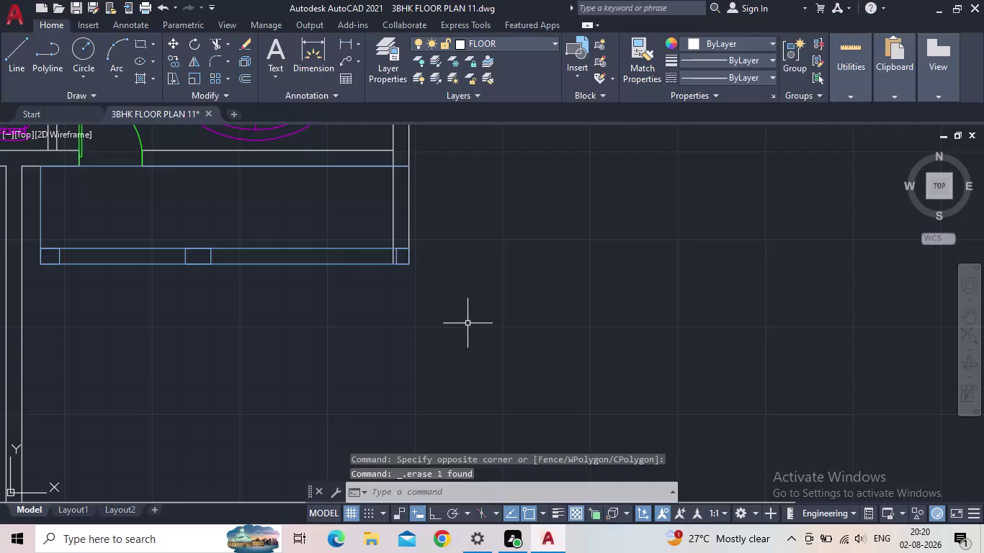
Start a line at the bottom wall corner with Ortho turned on.
scroll(up, 3)
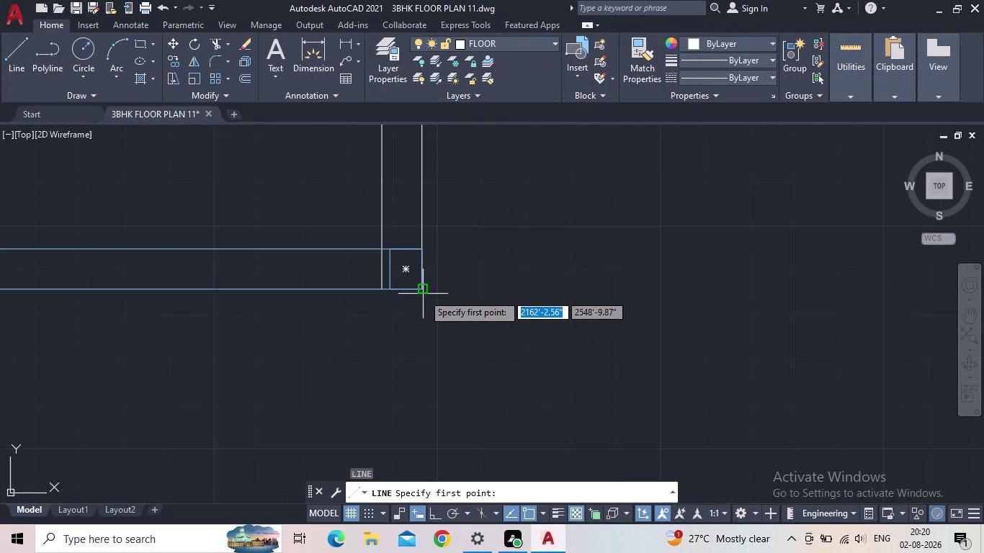
click(423, 293)
middle_drag(420, 386, 416, 344)
scroll(down, 3)
middle_drag(437, 361, 424, 319)
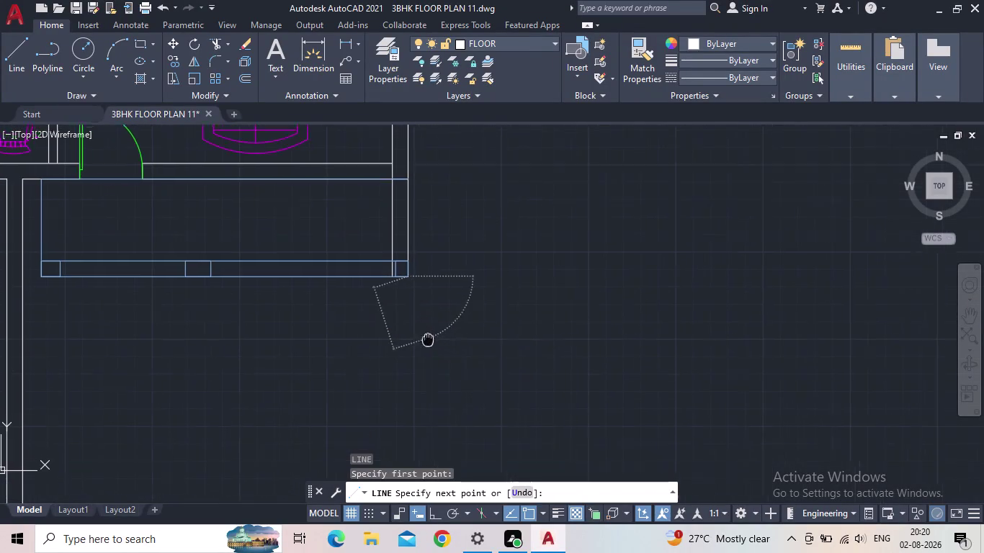
middle_drag(424, 320, 414, 267)
click(428, 513)
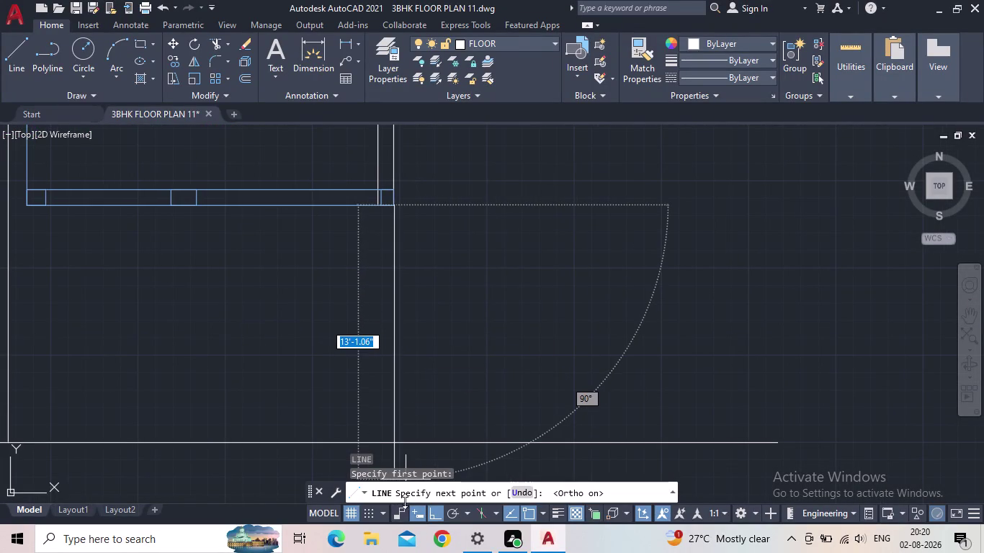
click(391, 440)
key(Escape)
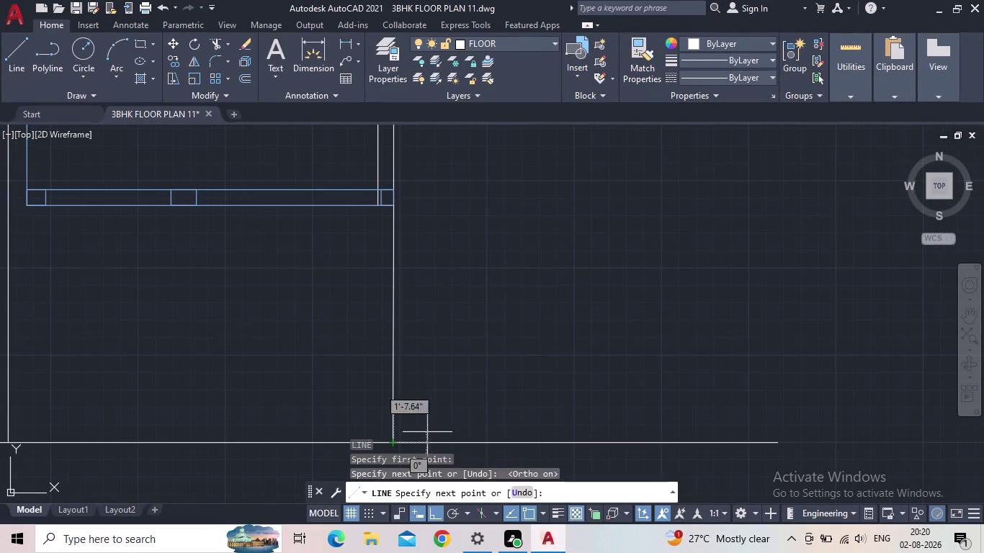
Draw a horizontal line from the wall corner to past the right exterior wall.
key(space)
scroll(up, 3)
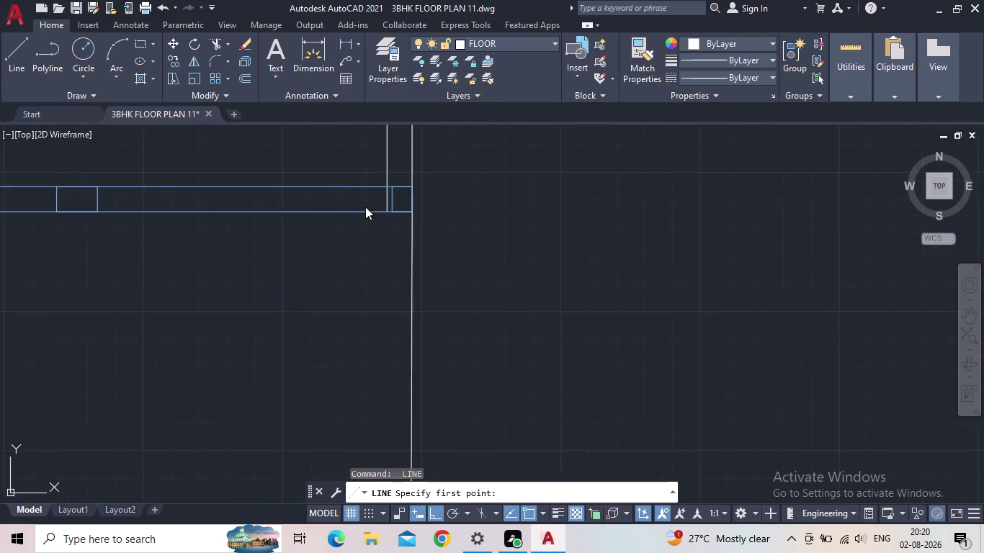
scroll(up, 3)
drag(408, 224, 406, 233)
middle_drag(395, 416, 392, 357)
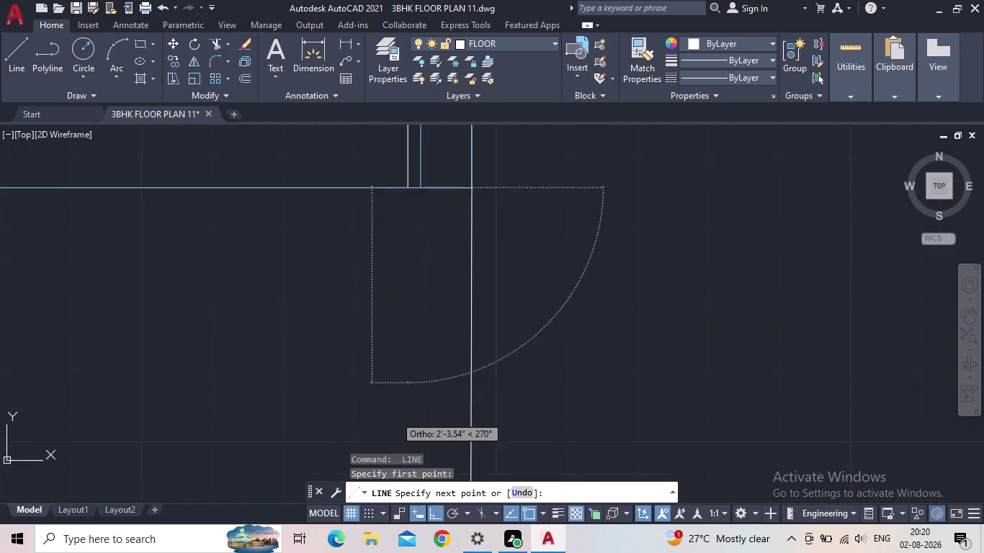
middle_drag(392, 357, 393, 338)
scroll(down, 3)
scroll(down, 3)
middle_drag(385, 392, 385, 271)
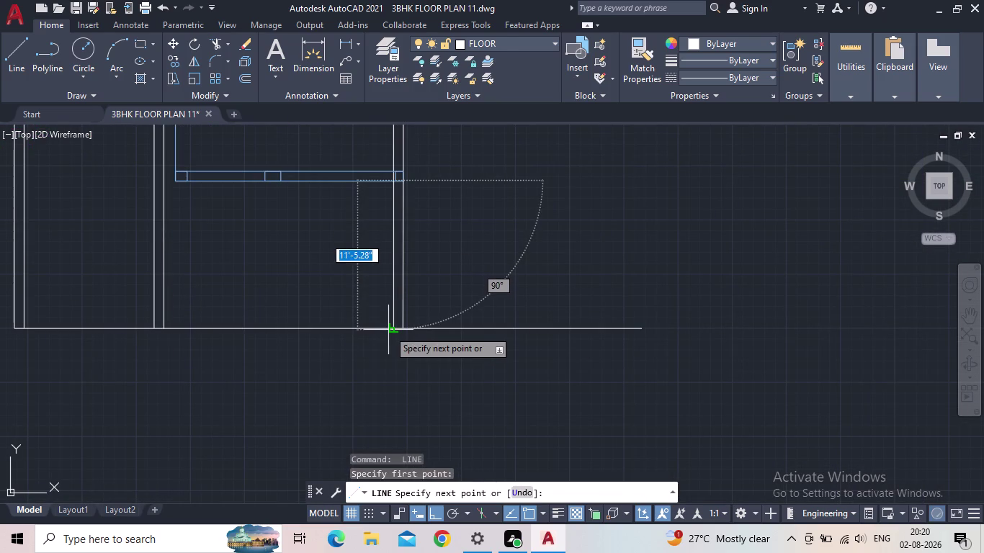
click(389, 330)
key(Escape)
scroll(down, 3)
middle_drag(317, 319, 340, 399)
scroll(down, 3)
middle_drag(523, 389, 515, 386)
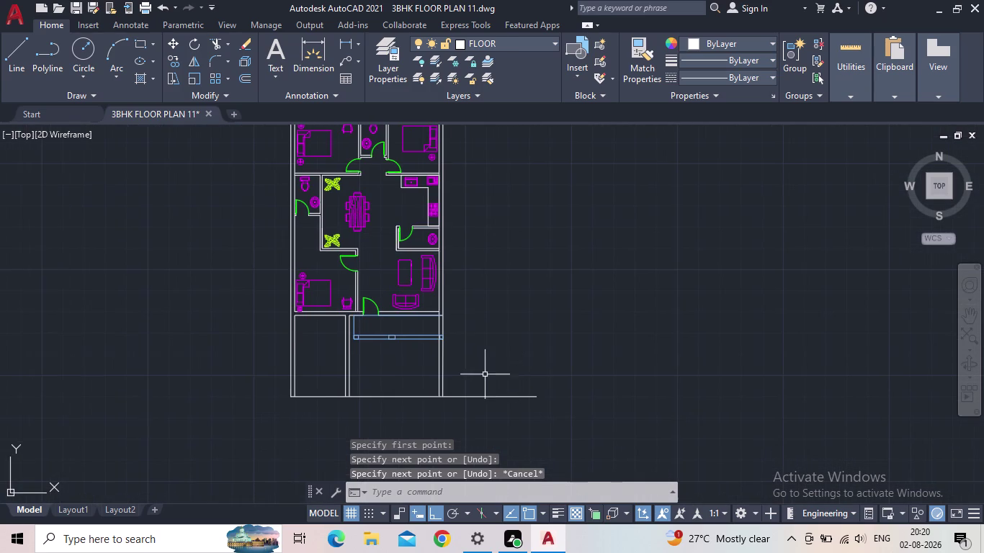
scroll(up, 3)
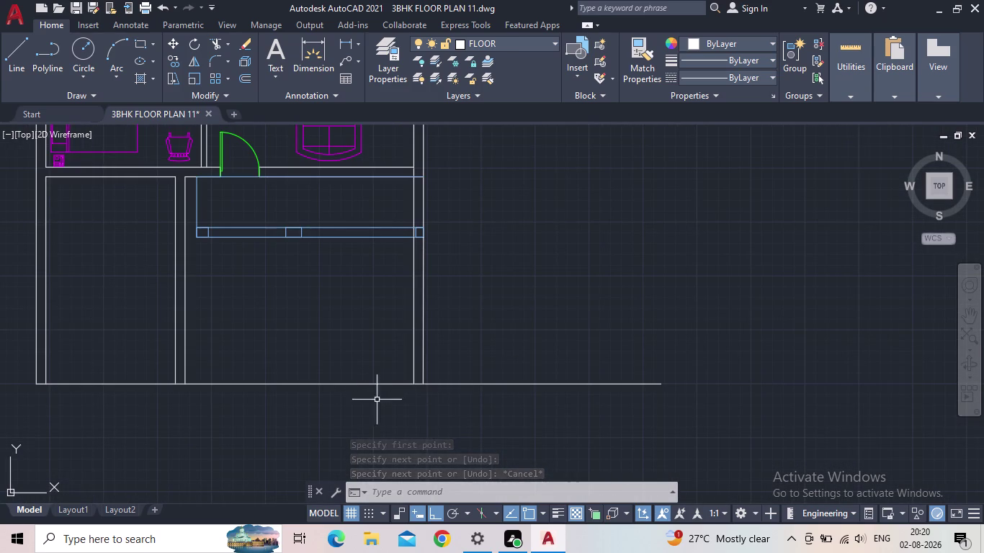
Offset the bottom line and one other line 9" toward the inside.
key(o)
key(Return)
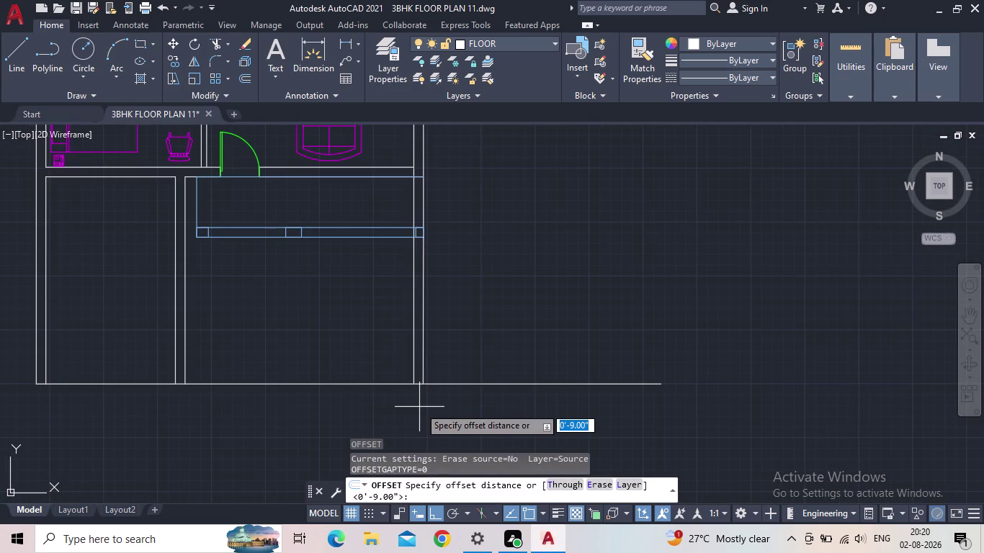
text(9")
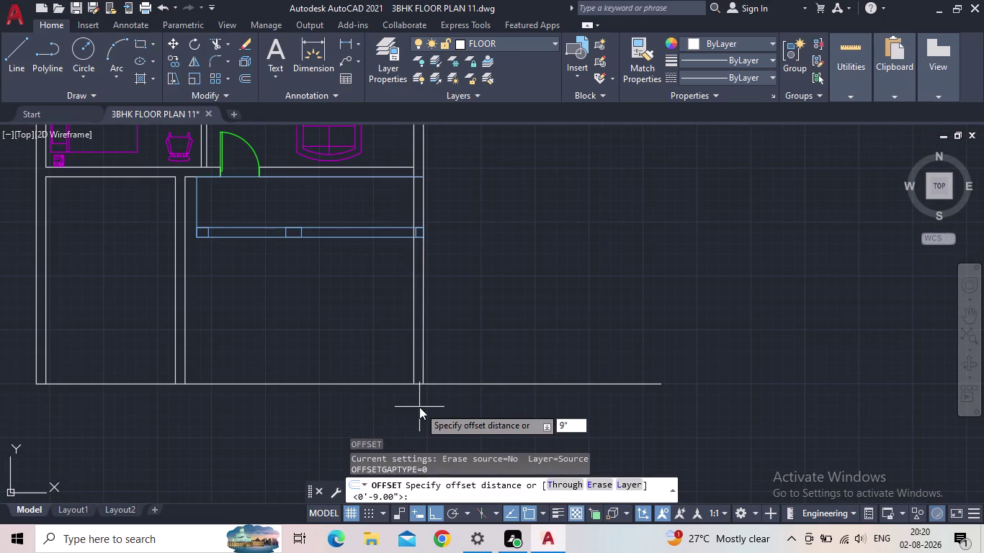
key(Return)
click(291, 382)
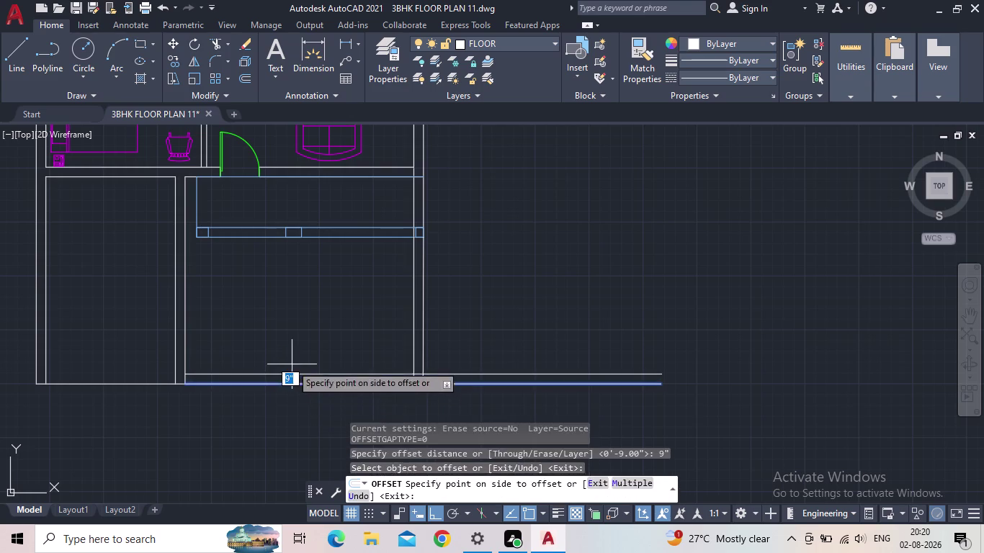
click(292, 360)
click(128, 383)
click(127, 369)
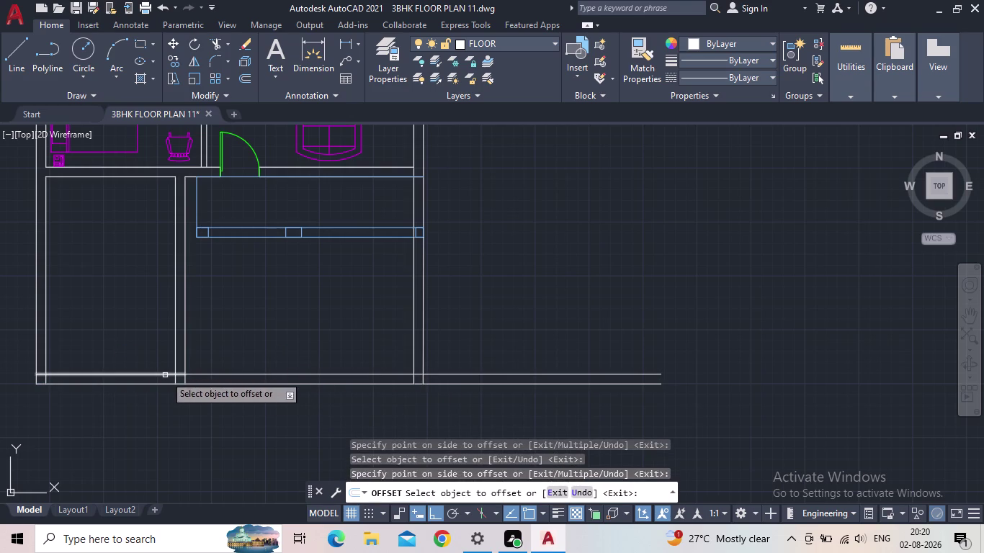
key(Escape)
Start TRIM and fence-cut the overlapping line ends.
scroll(down, 3)
key(t)
key(r)
key(space)
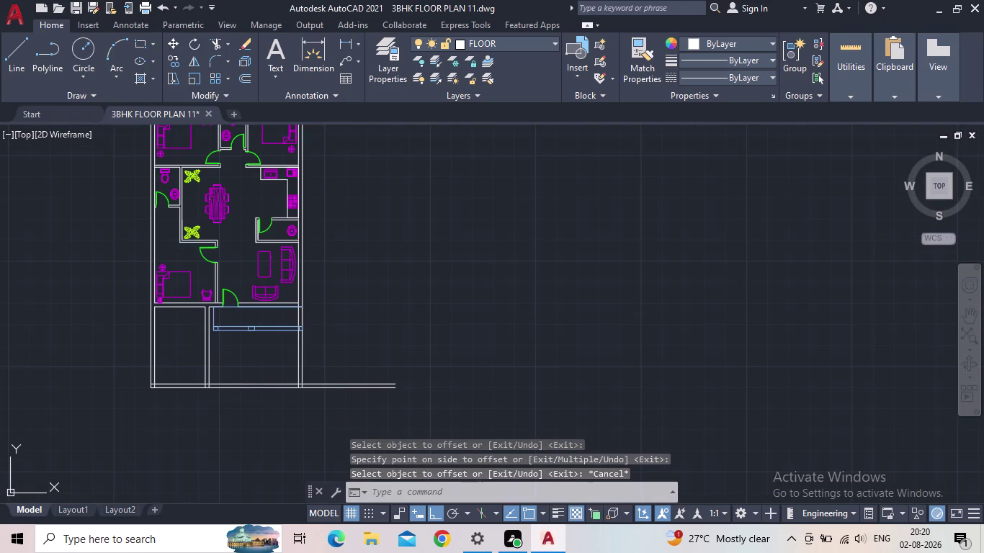
drag(353, 413, 315, 337)
Trim the crossing line ends and a leftover segment at the first bottom-wall corner.
scroll(up, 3)
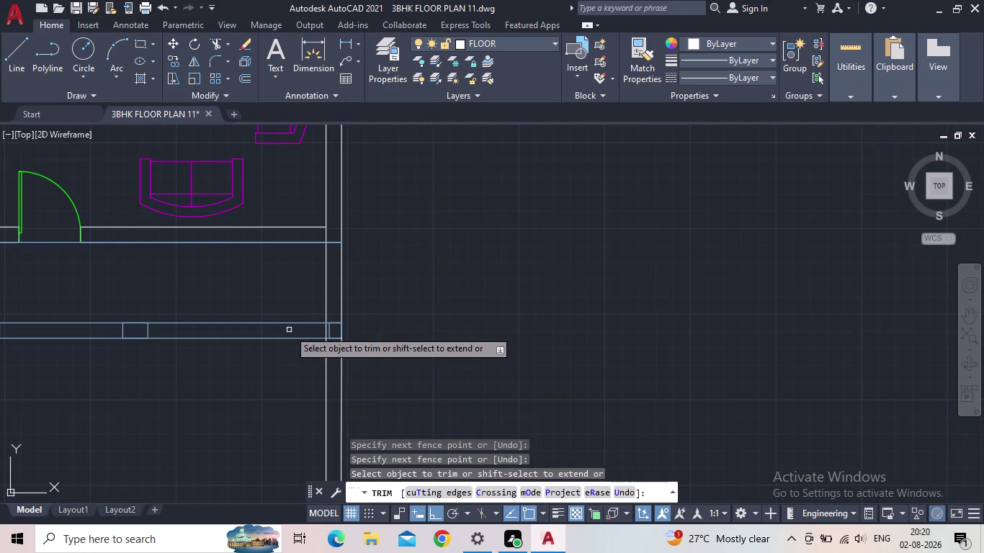
scroll(up, 3)
drag(338, 372, 331, 329)
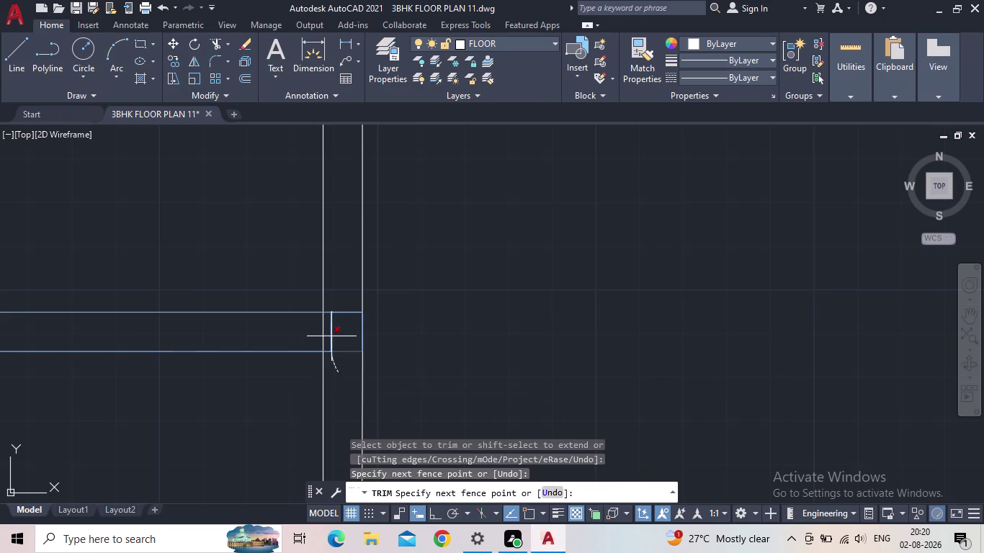
drag(331, 329, 332, 296)
drag(333, 304, 339, 340)
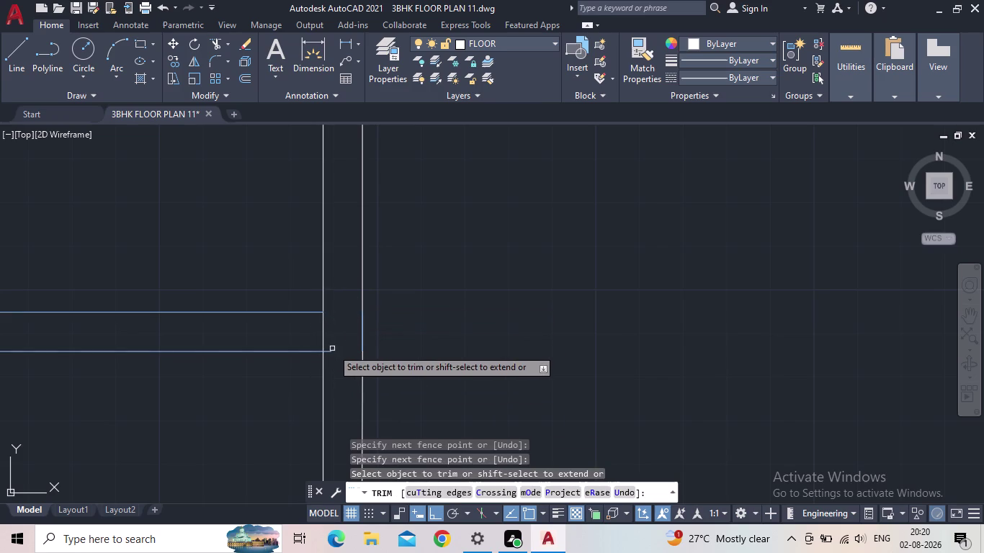
click(330, 351)
drag(332, 330, 296, 328)
Trim the crossing lines and leftover segments at the next wall corner.
scroll(down, 3)
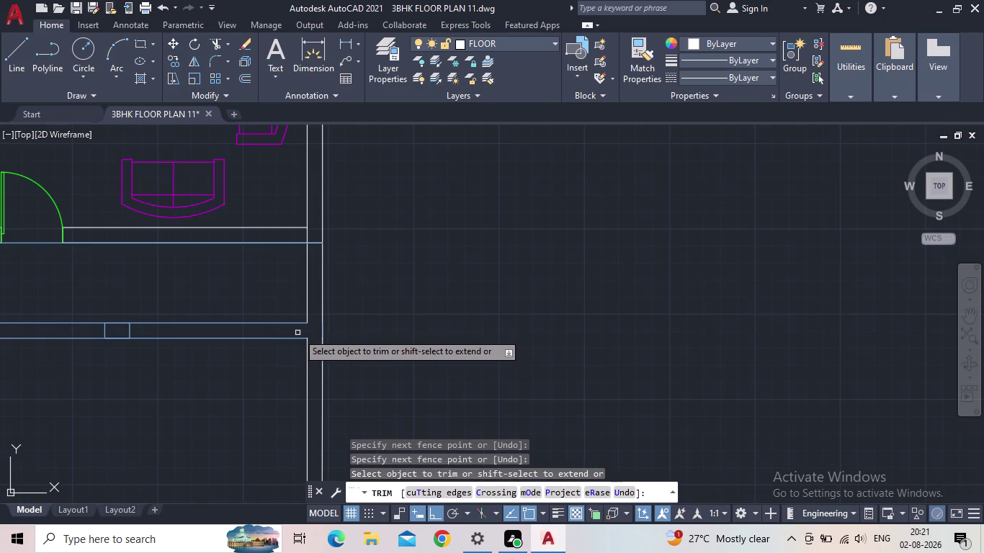
scroll(down, 3)
scroll(down, 3)
middle_drag(393, 357, 462, 347)
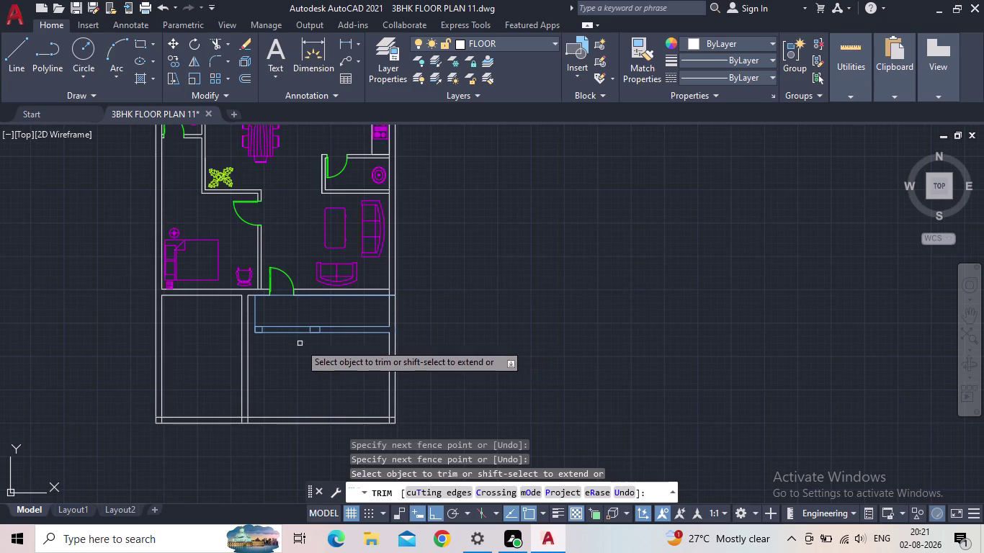
middle_drag(285, 352, 386, 386)
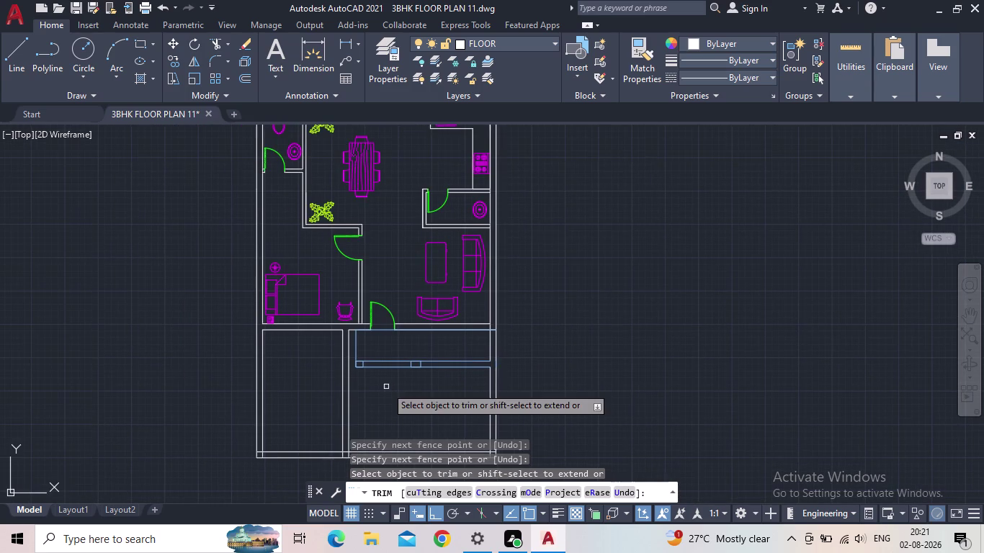
middle_drag(386, 387, 404, 368)
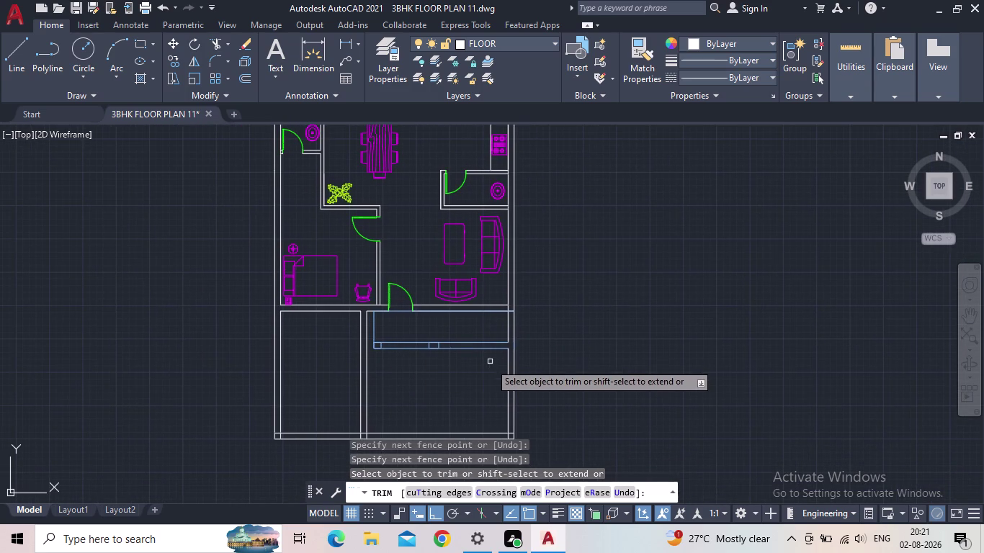
middle_drag(488, 369, 488, 317)
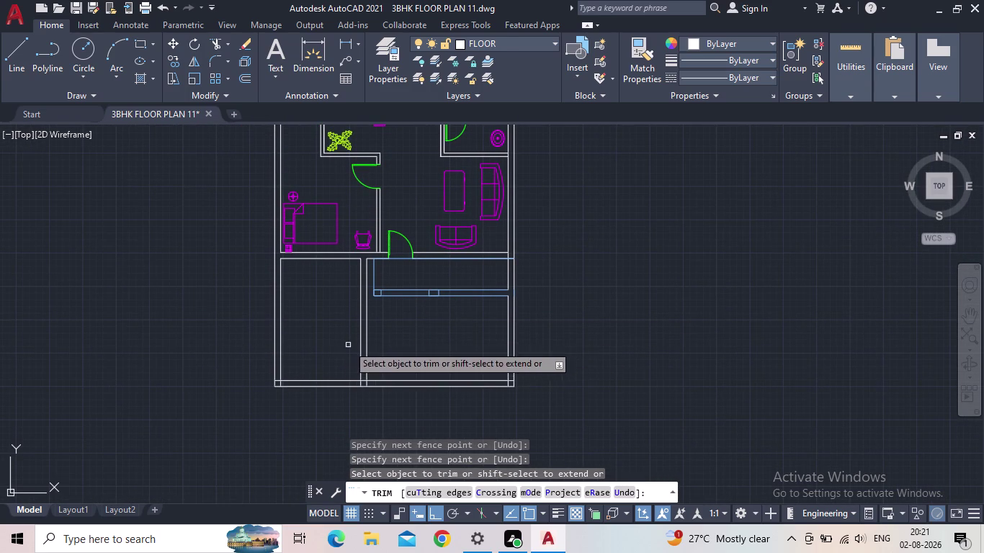
scroll(up, 3)
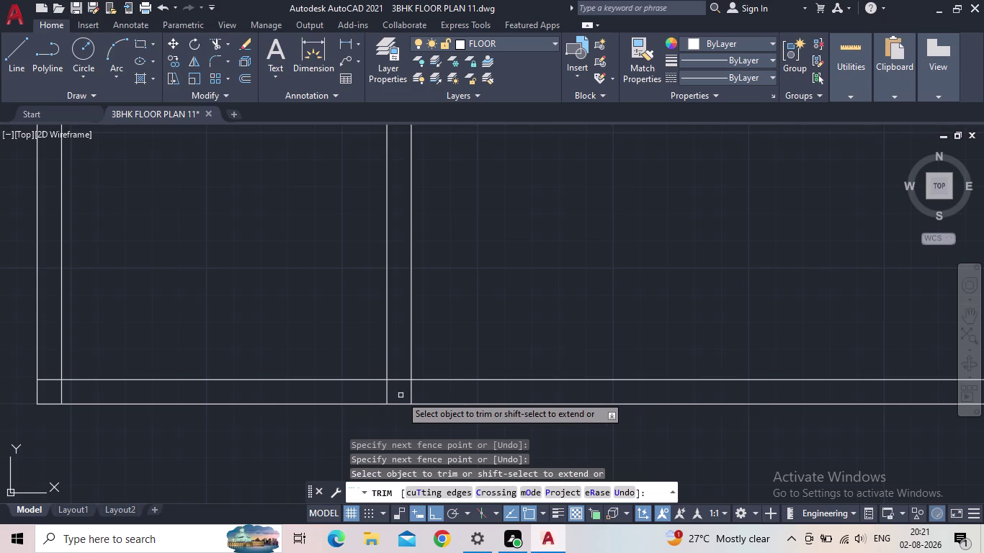
drag(425, 393, 379, 395)
click(393, 388)
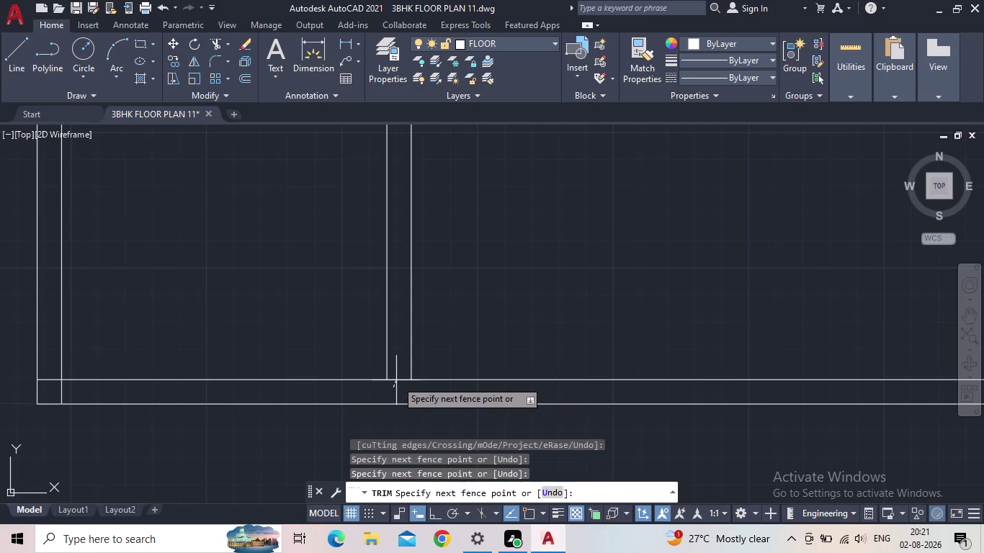
click(398, 370)
Trim the bottom-left corner overlap and the overhanging line at the right end.
scroll(down, 3)
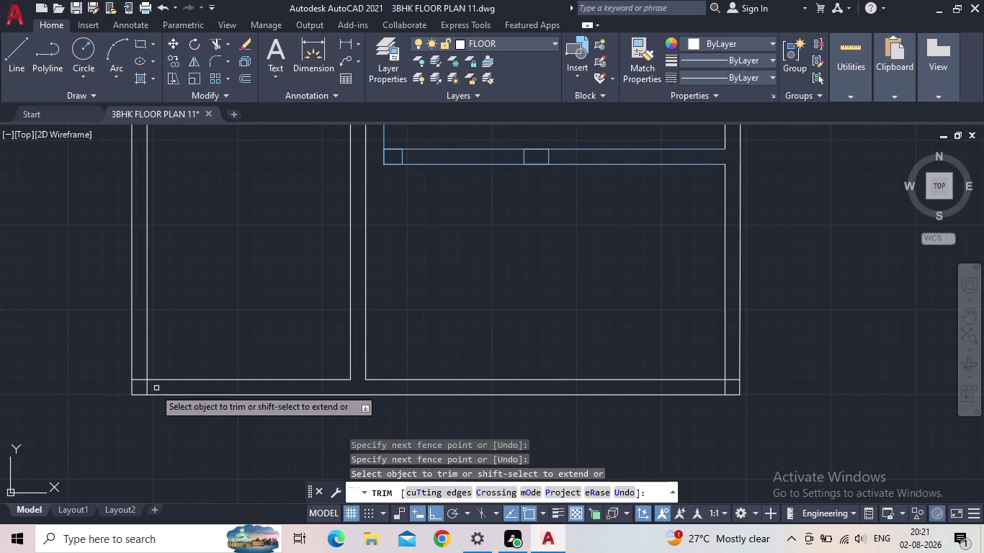
click(146, 388)
click(140, 381)
scroll(down, 3)
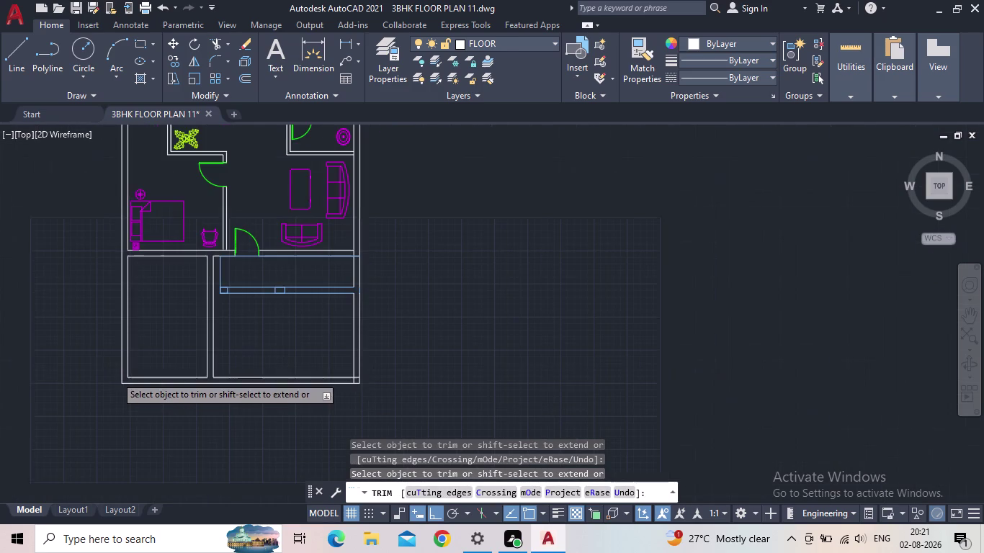
middle_drag(96, 374, 131, 397)
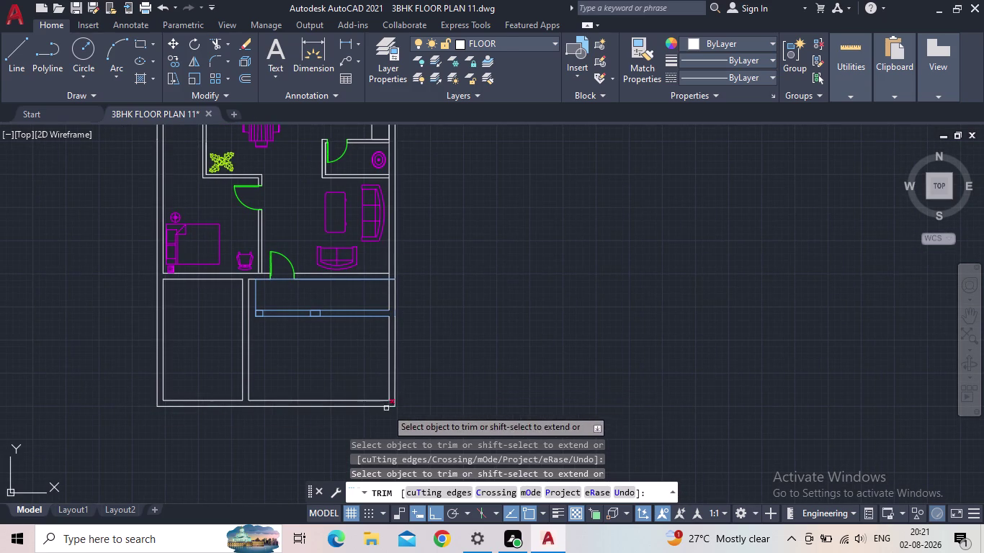
scroll(up, 3)
drag(403, 390, 417, 363)
drag(417, 375, 417, 386)
scroll(down, 3)
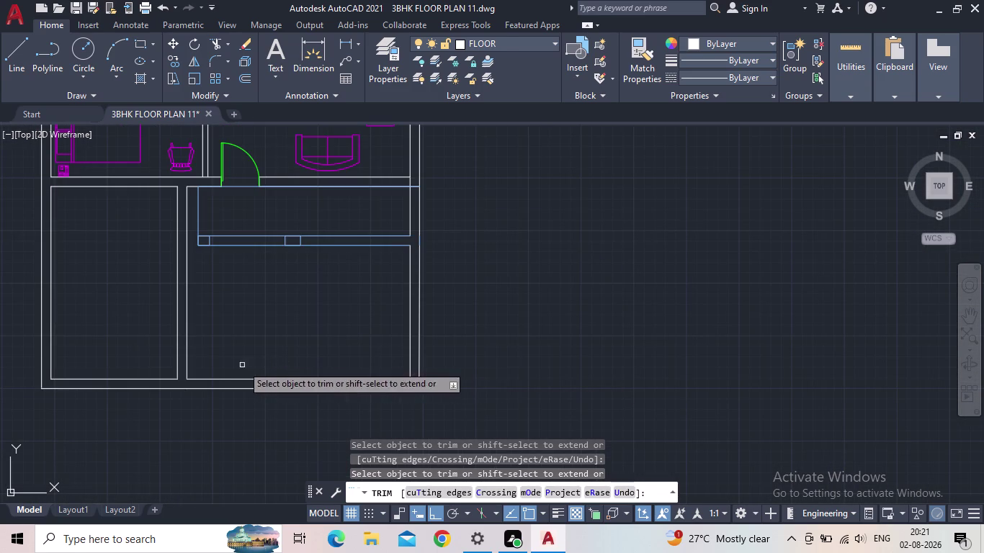
key(Escape)
scroll(down, 3)
middle_drag(220, 358, 293, 385)
scroll(up, 3)
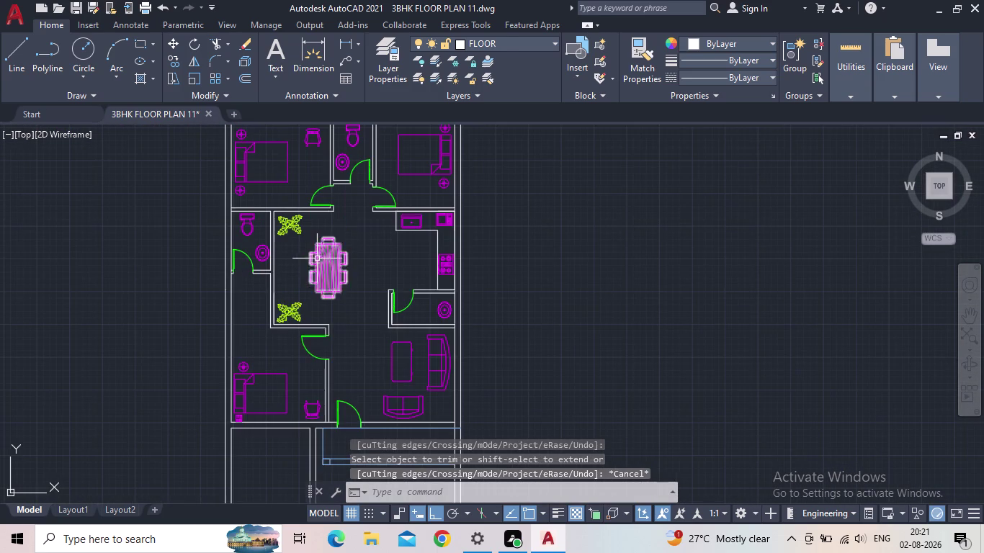
Copy the plant below the dining table, using its centre as base point.
key(c)
key(o)
key(Return)
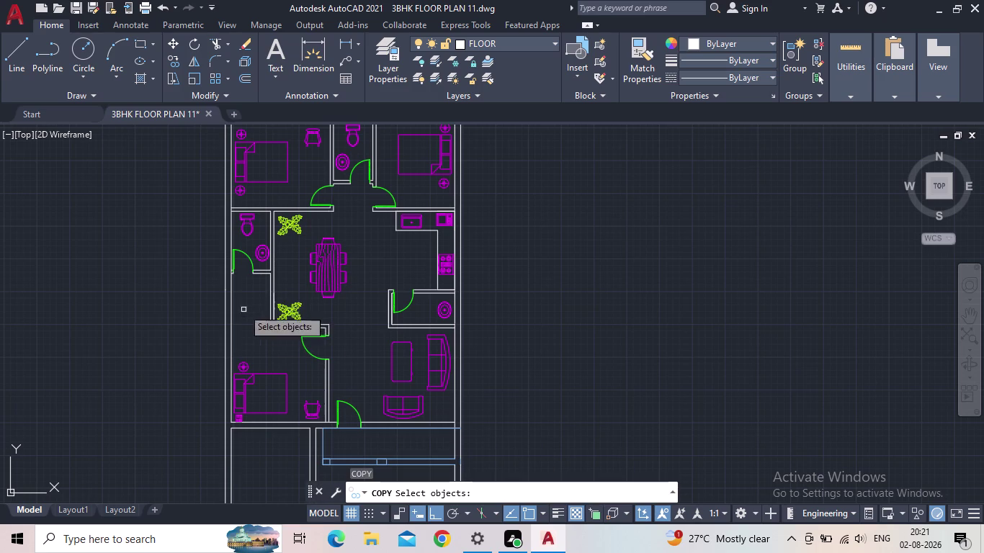
click(289, 316)
key(space)
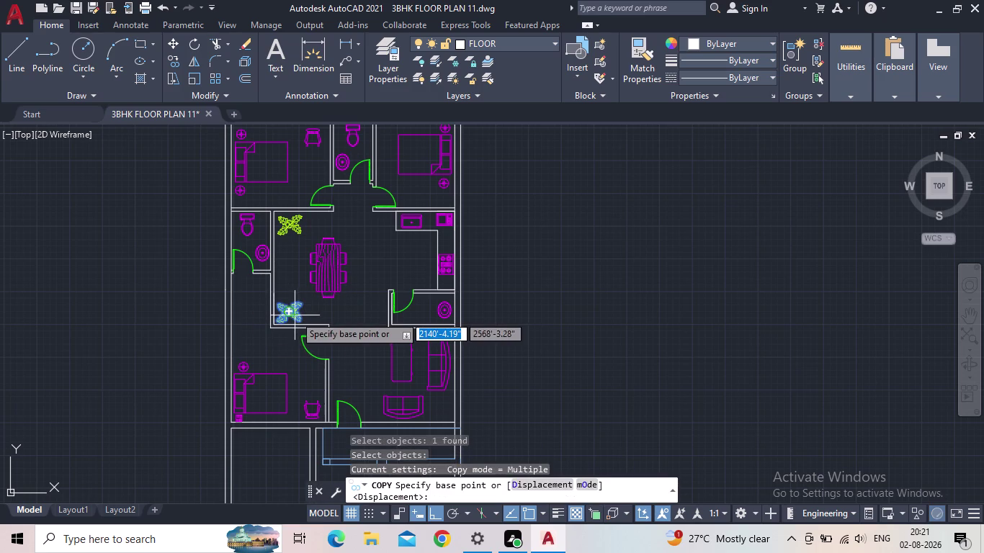
click(291, 312)
Place plant copies in the lower right room and delete the unwanted extra copy.
middle_drag(355, 356, 331, 337)
scroll(down, 3)
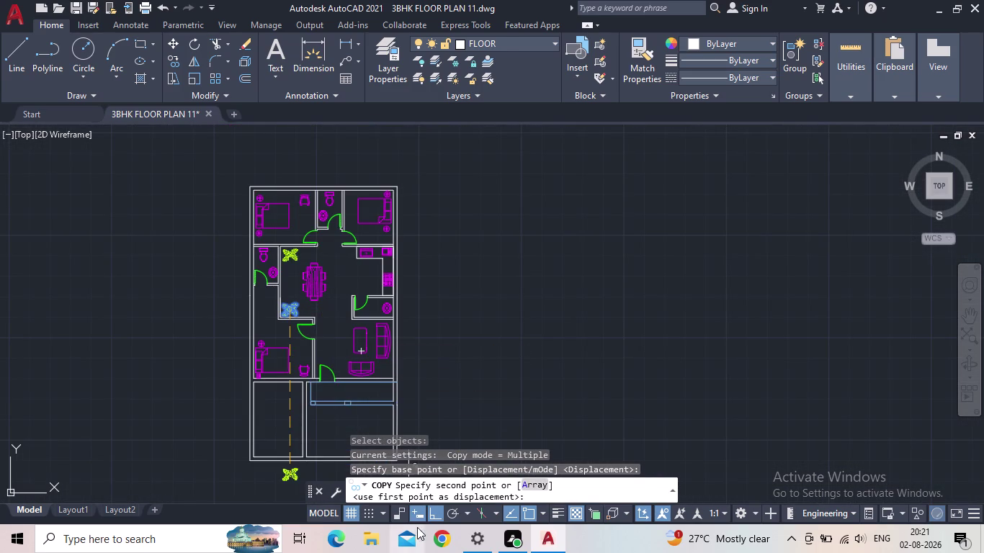
click(430, 516)
scroll(up, 3)
middle_drag(317, 427, 344, 322)
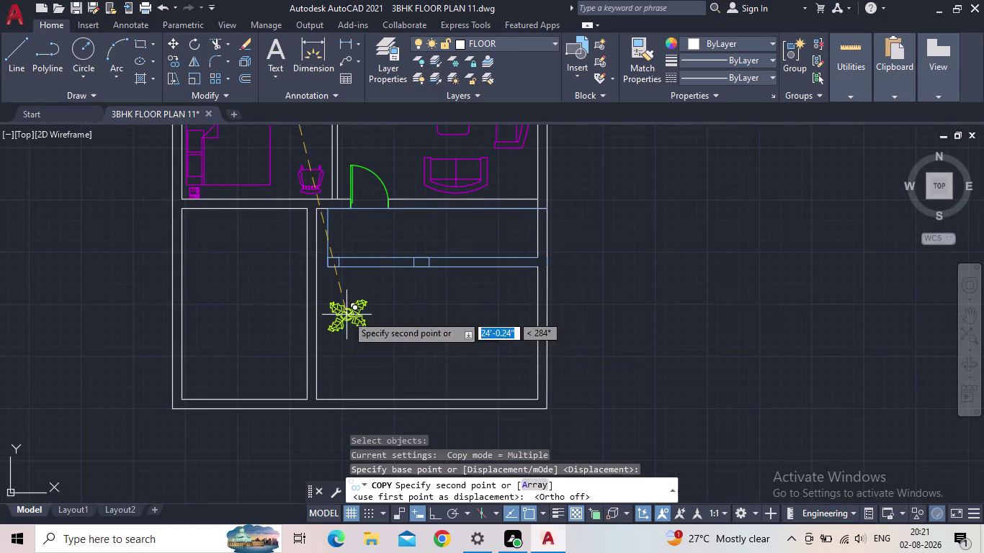
click(343, 369)
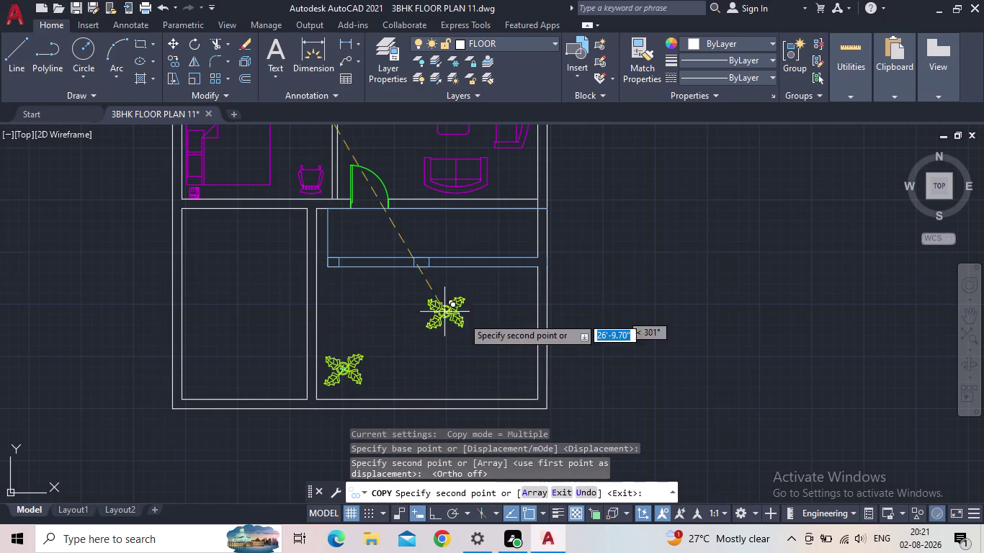
click(504, 368)
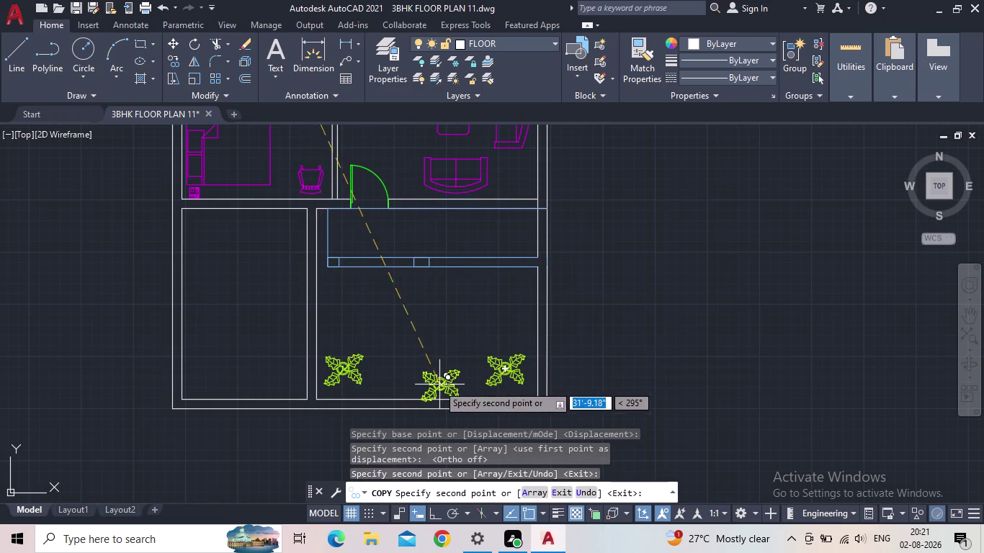
key(Escape)
click(342, 373)
key(Delete)
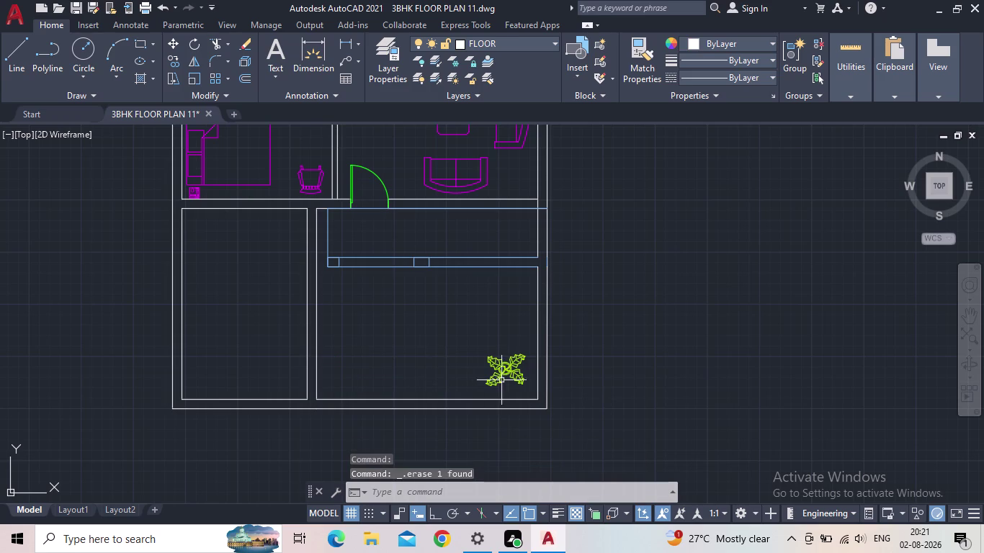
click(510, 373)
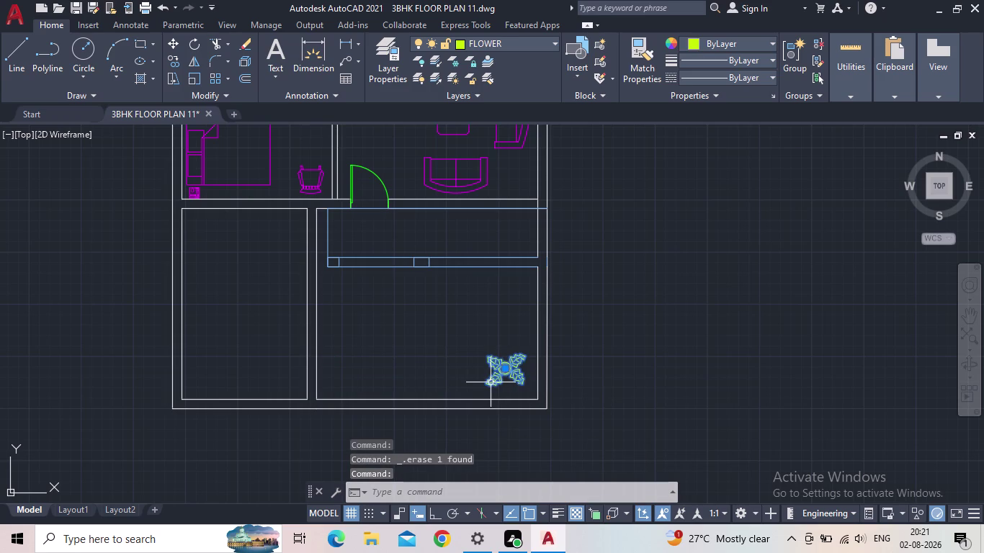
key(s)
key(c)
key(space)
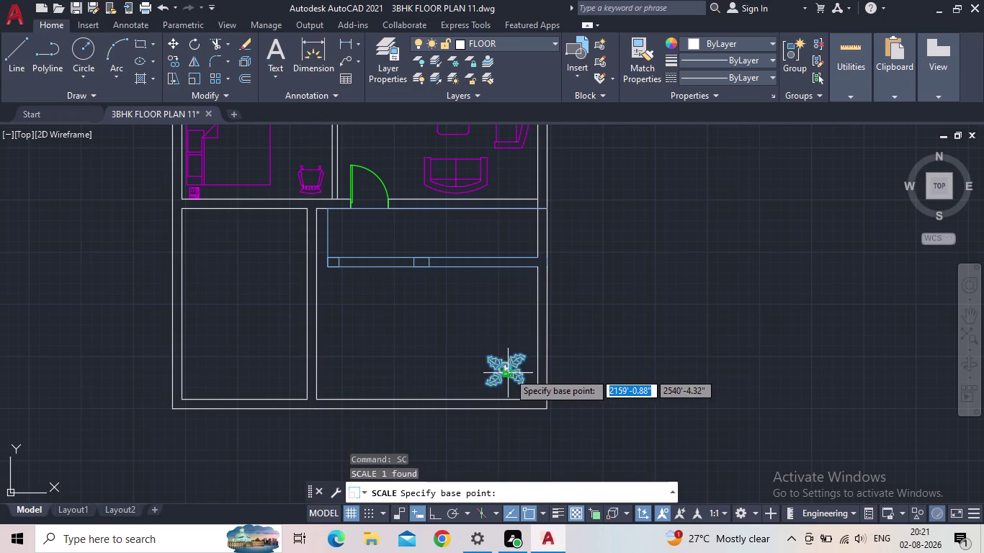
click(499, 368)
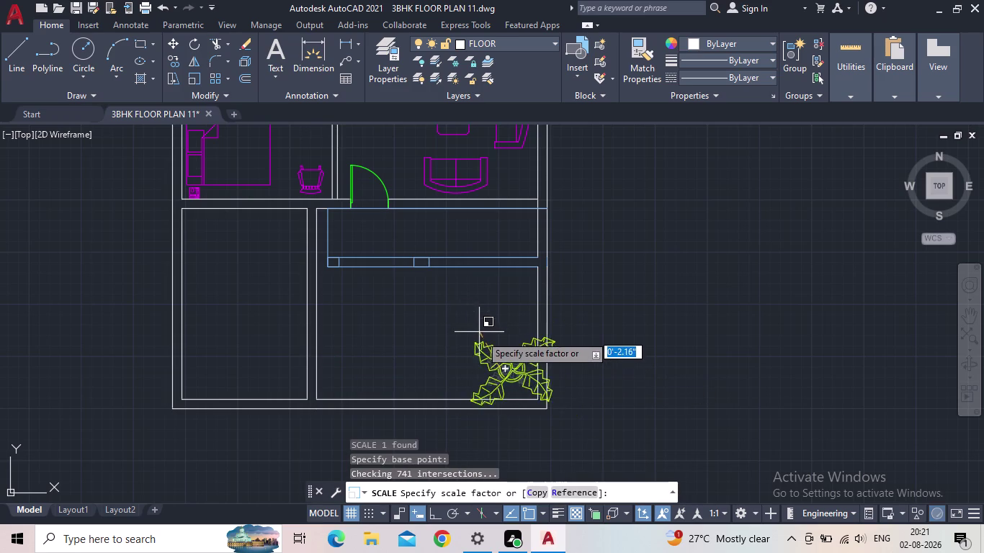
click(488, 341)
key(Escape)
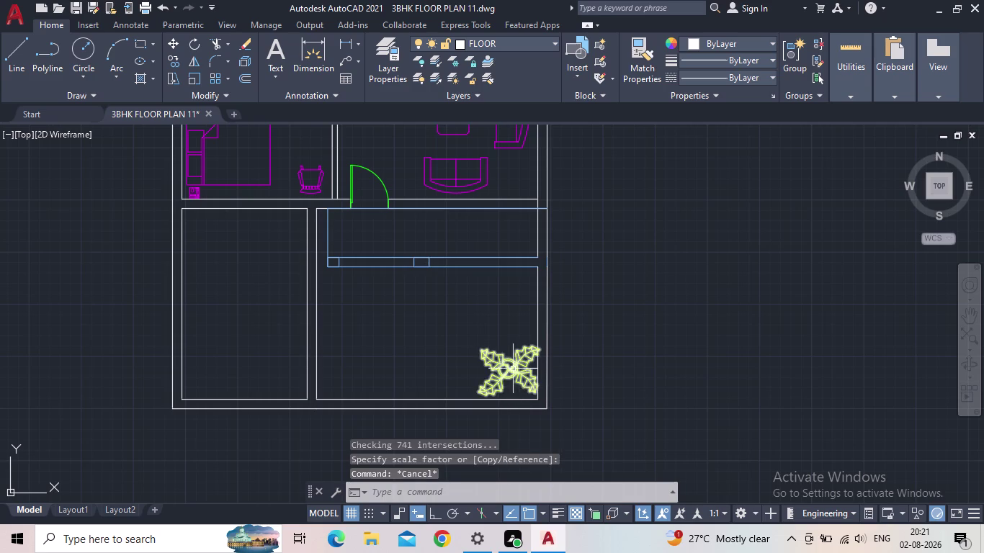
click(512, 367)
click(509, 369)
scroll(up, 3)
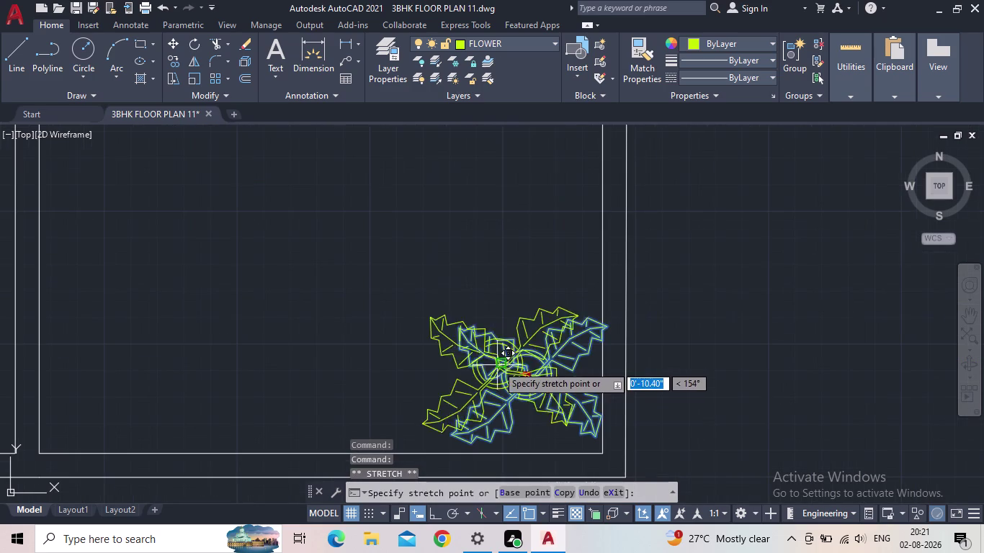
click(502, 373)
key(Escape)
scroll(down, 3)
scroll(down, 3)
middle_click(432, 380)
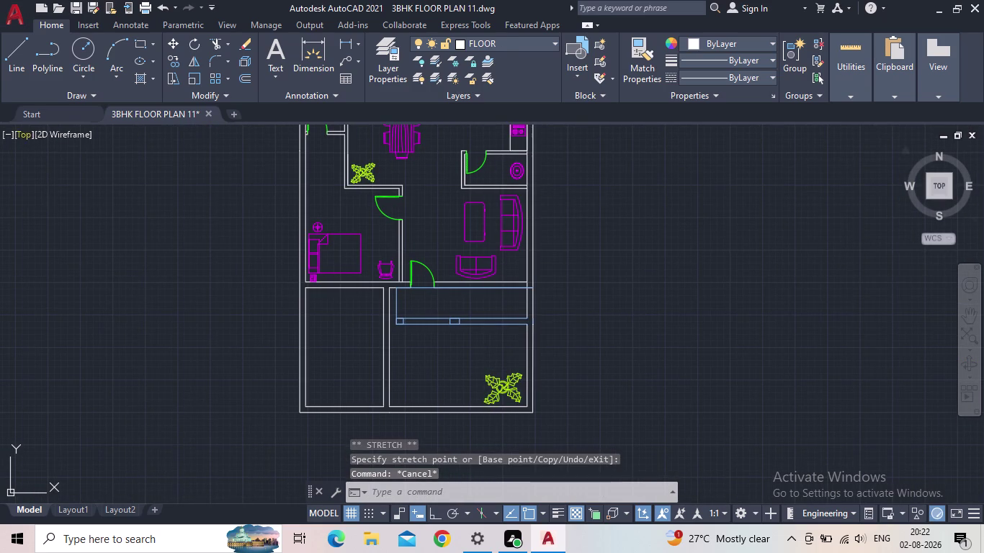
middle_drag(675, 342, 659, 398)
scroll(down, 3)
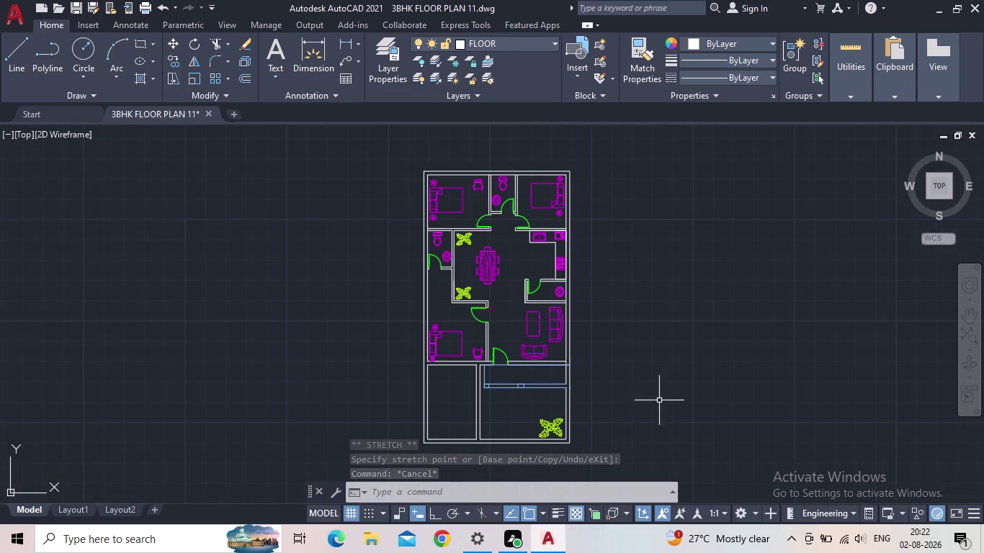
middle_drag(652, 353, 612, 371)
middle_drag(600, 354, 485, 354)
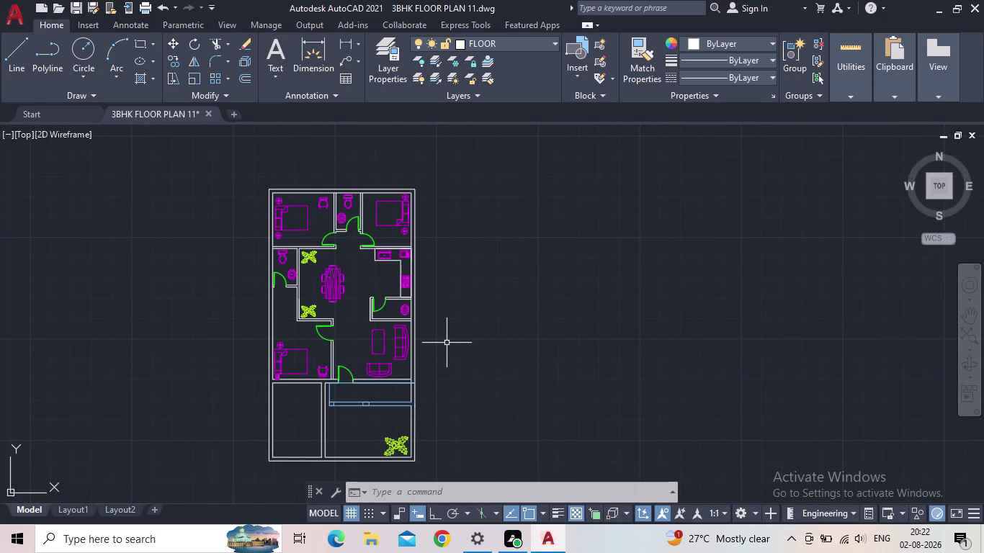
middle_drag(282, 464, 282, 458)
scroll(up, 3)
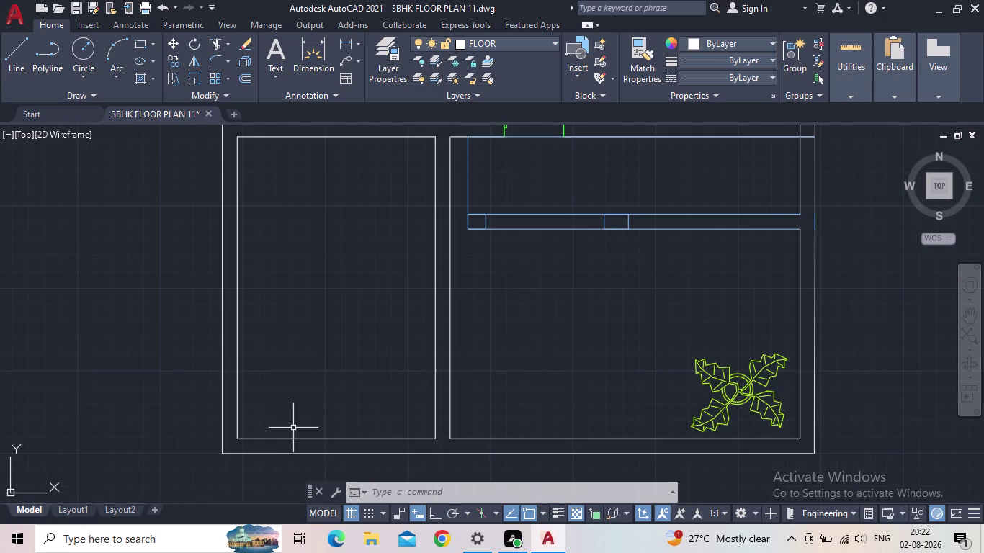
Select the two bottom outer wall lines and view their properties and linetype options.
drag(298, 405, 336, 374)
drag(314, 462, 313, 448)
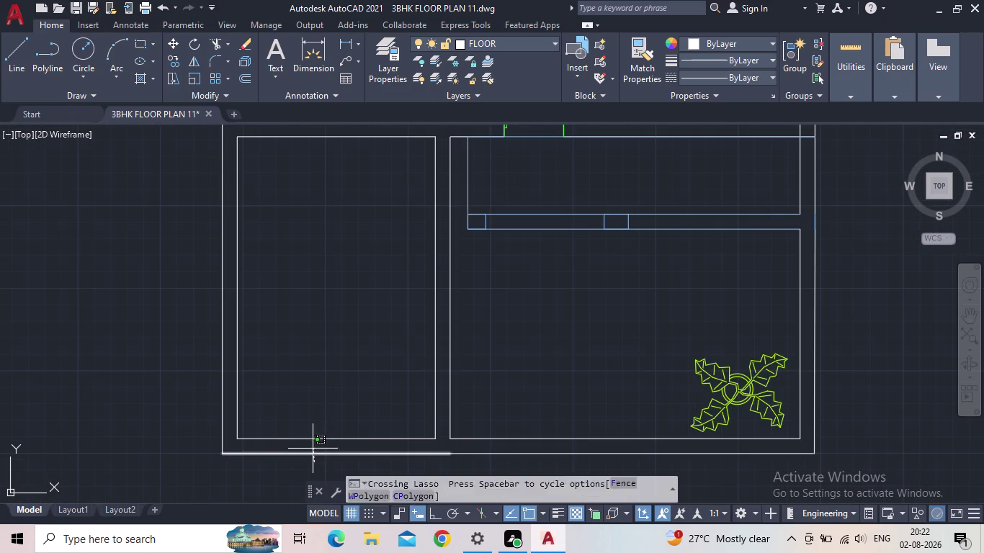
drag(313, 448, 312, 435)
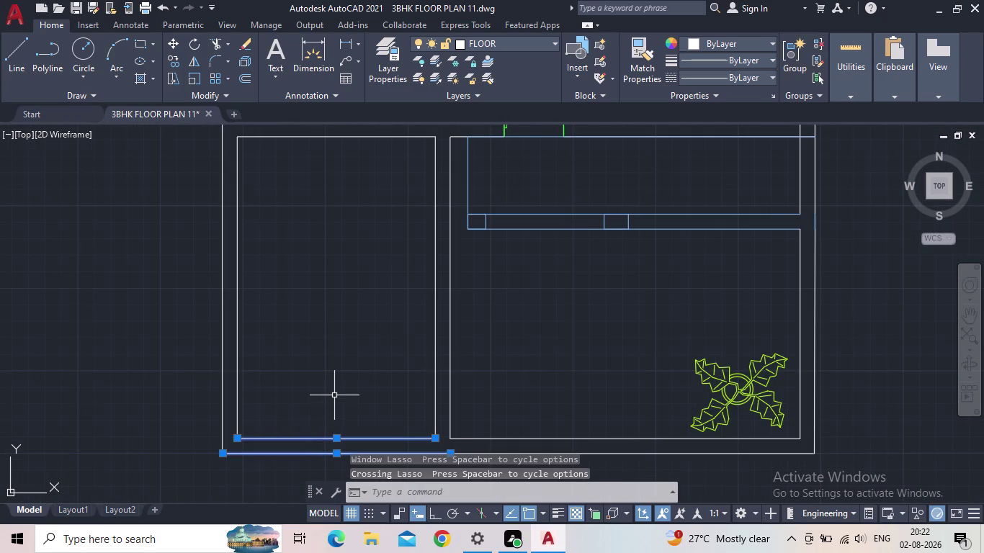
text(pr)
key(Return)
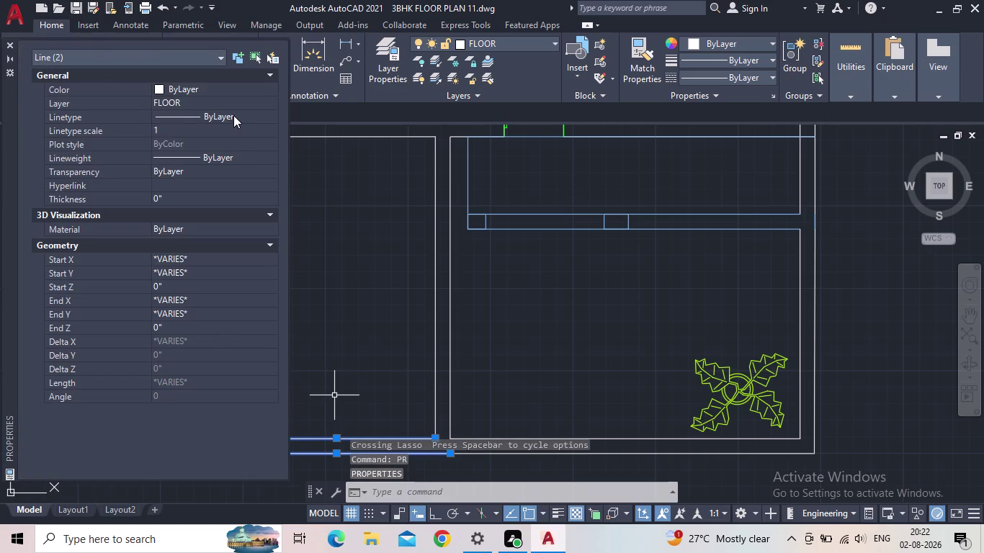
click(233, 115)
click(233, 115)
click(233, 119)
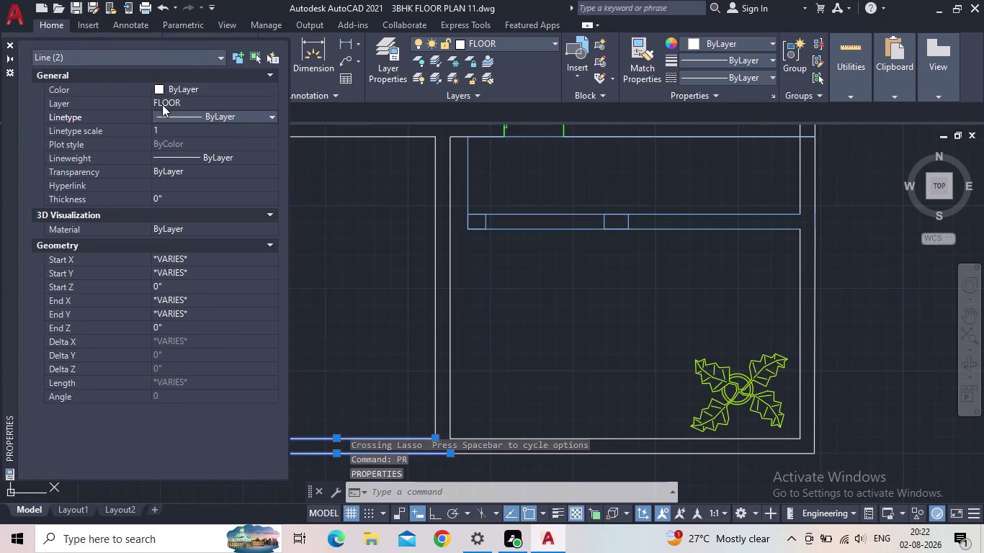
click(8, 41)
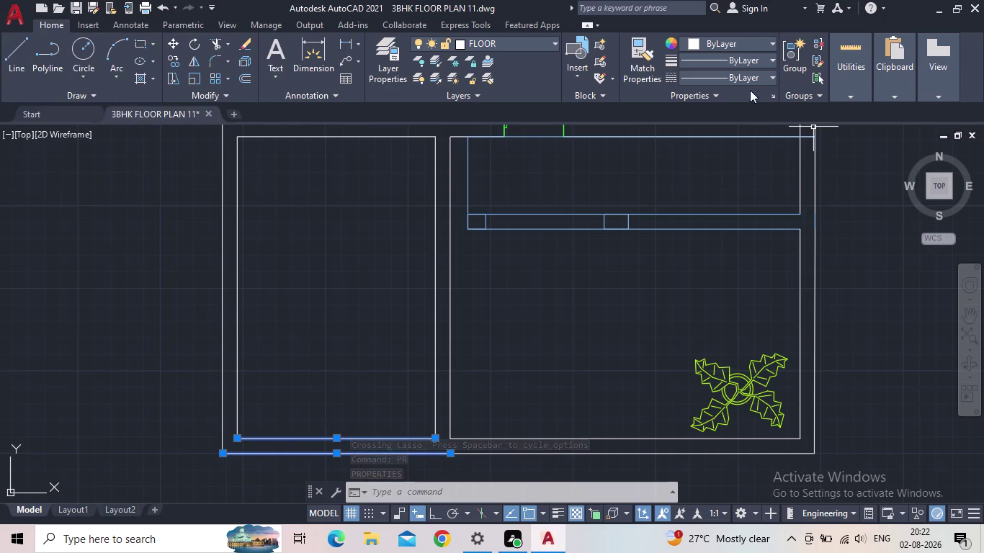
Load the ACAD_ISO02W100 dashed linetype through the Linetype Manager.
click(757, 77)
click(719, 149)
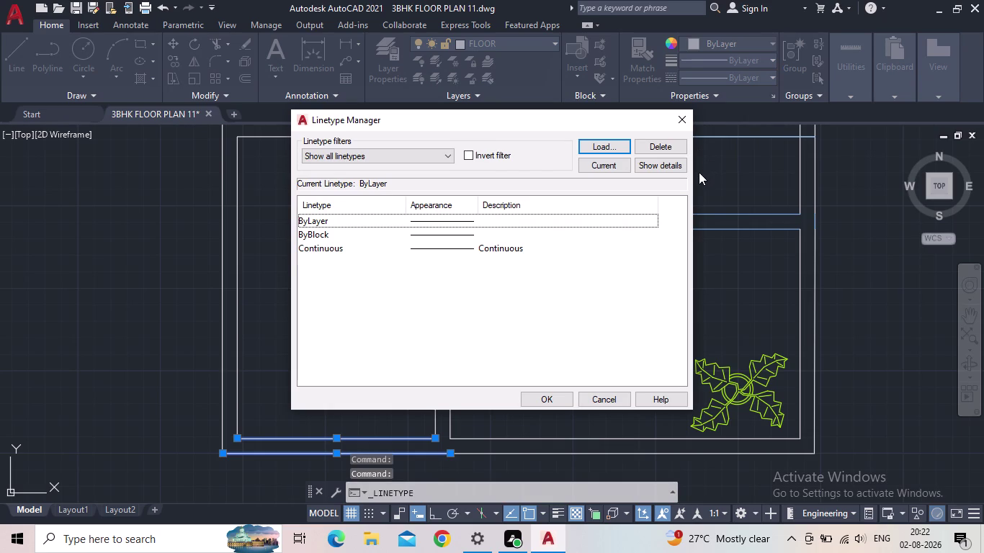
click(604, 147)
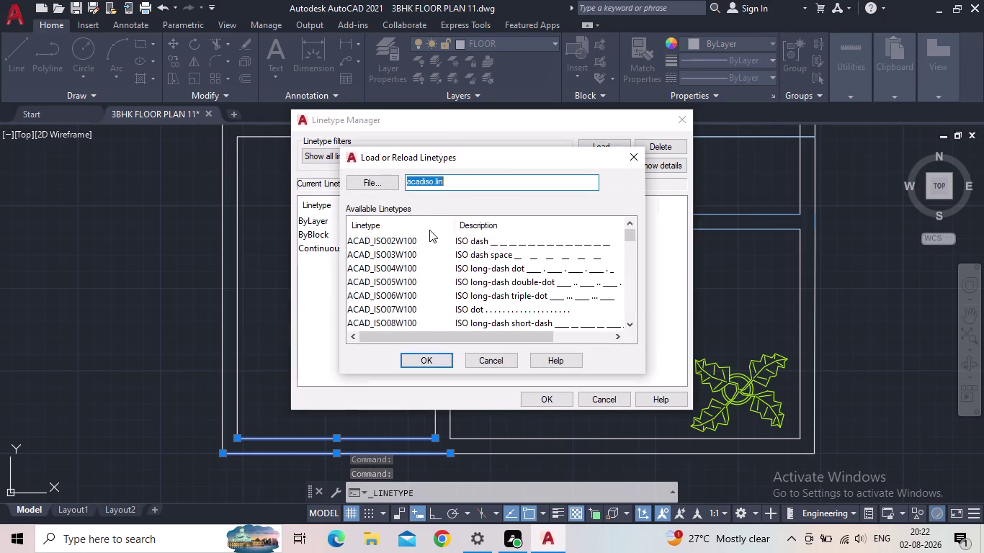
click(462, 239)
click(425, 362)
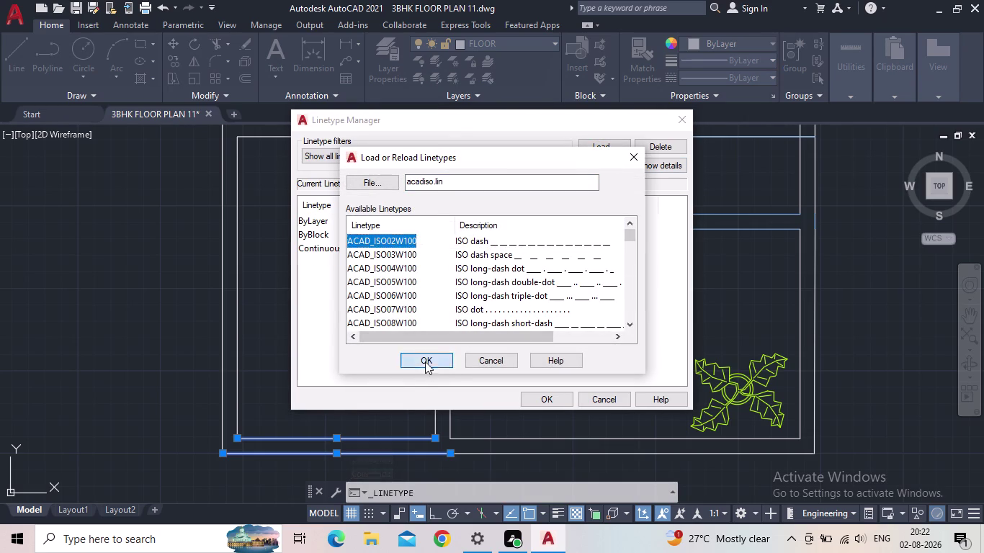
click(551, 398)
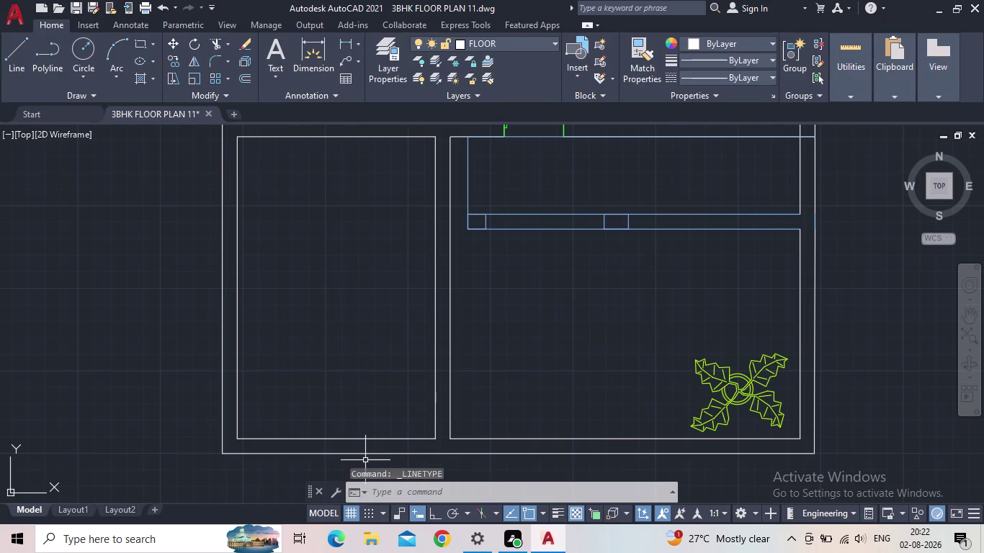
click(355, 461)
click(343, 430)
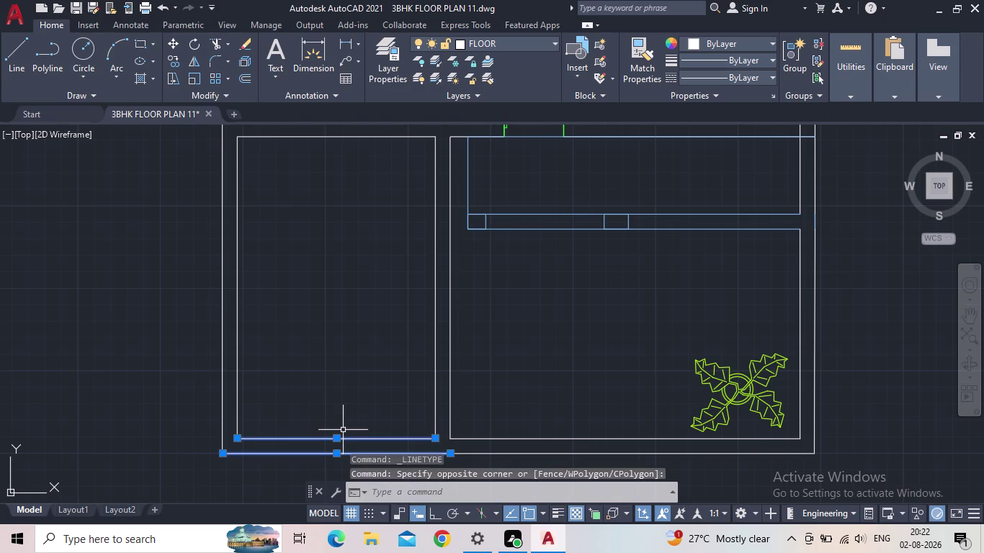
text(pr)
key(Return)
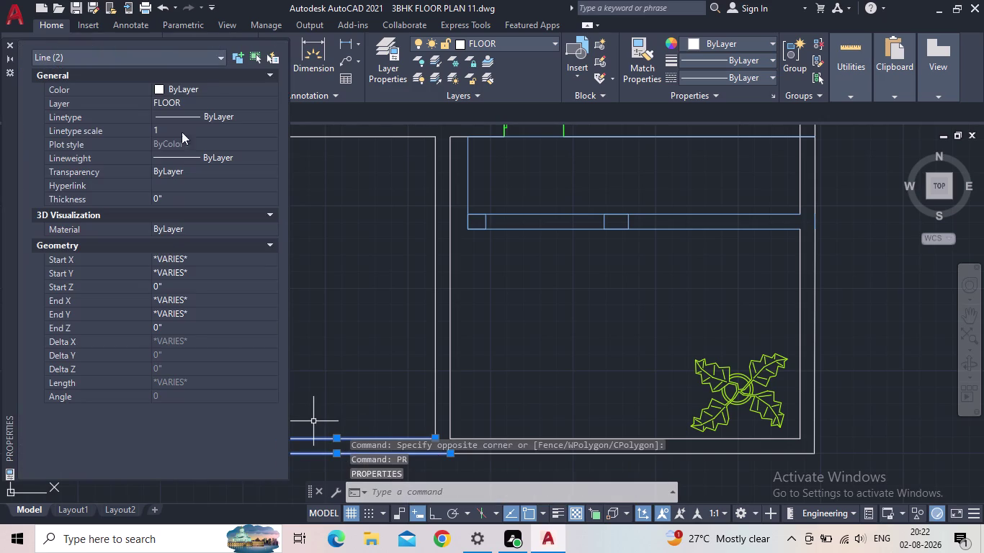
click(229, 111)
click(227, 113)
click(228, 154)
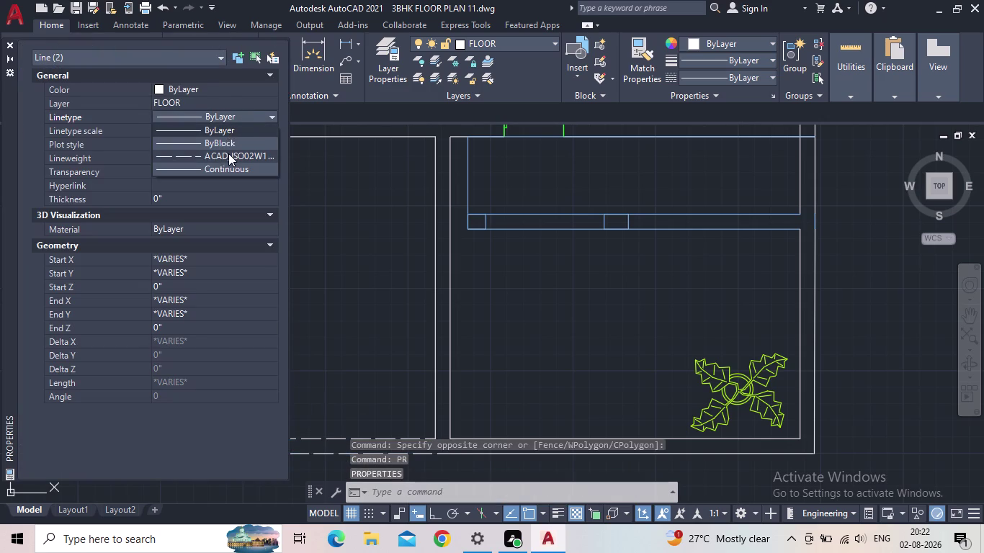
click(168, 131)
text(0.)
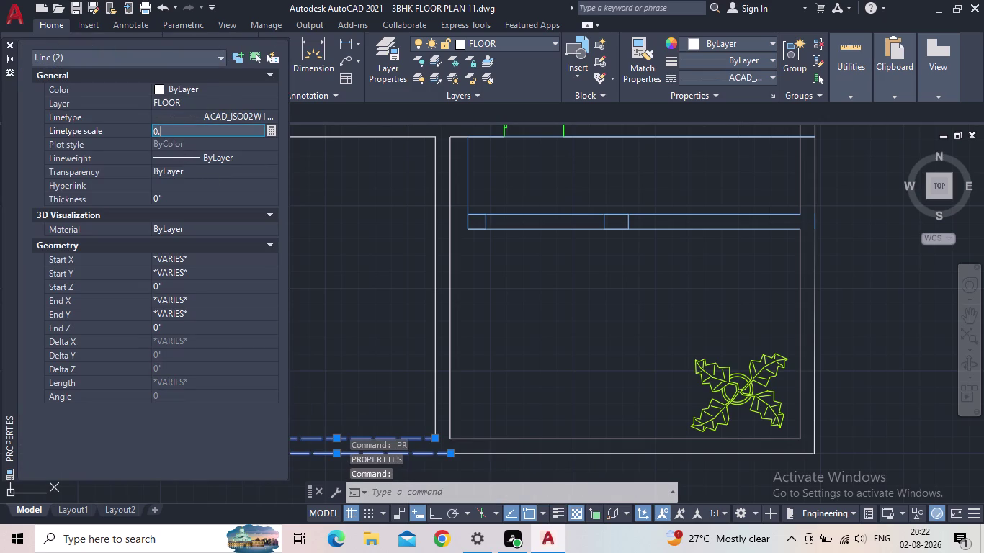
text(5)
key(Return)
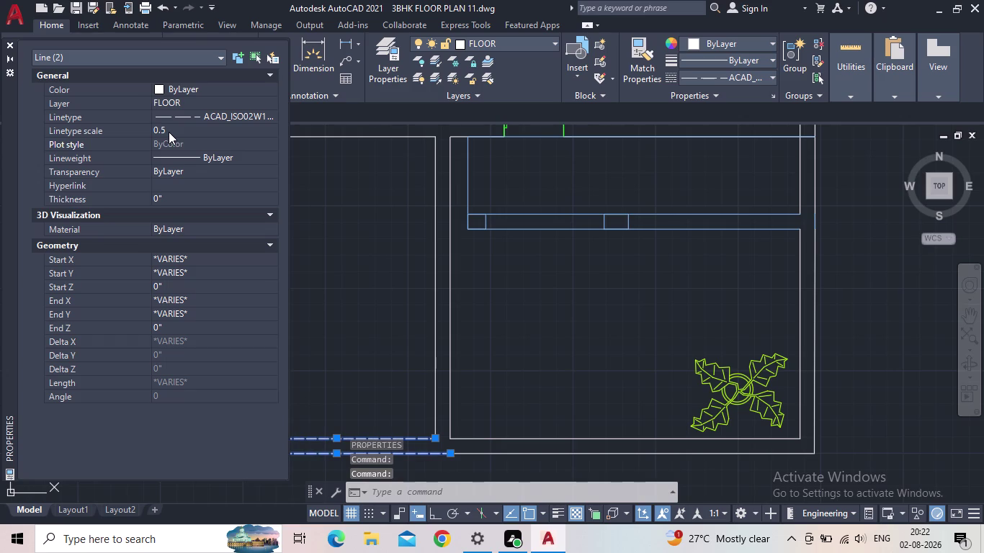
click(7, 44)
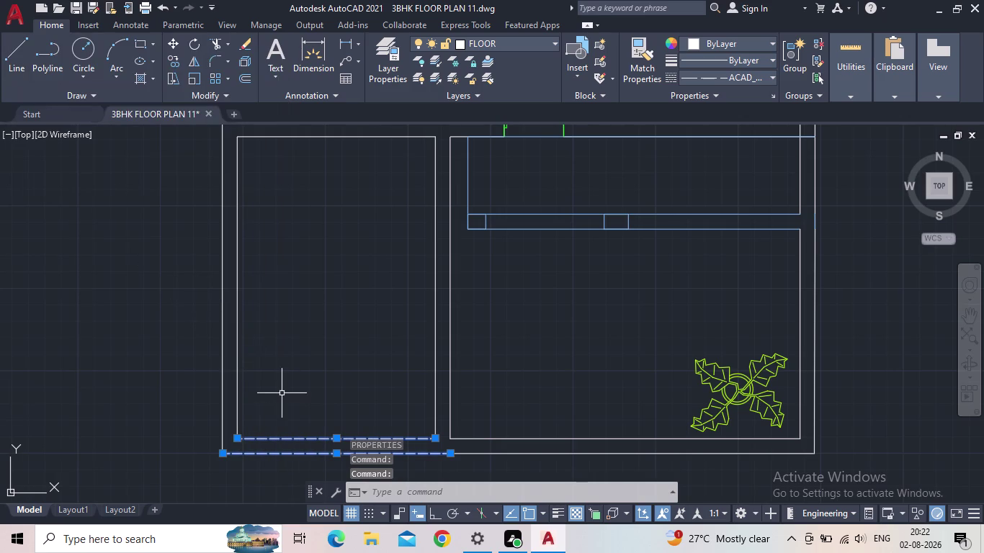
key(Escape)
scroll(down, 3)
middle_drag(312, 402, 276, 395)
scroll(up, 3)
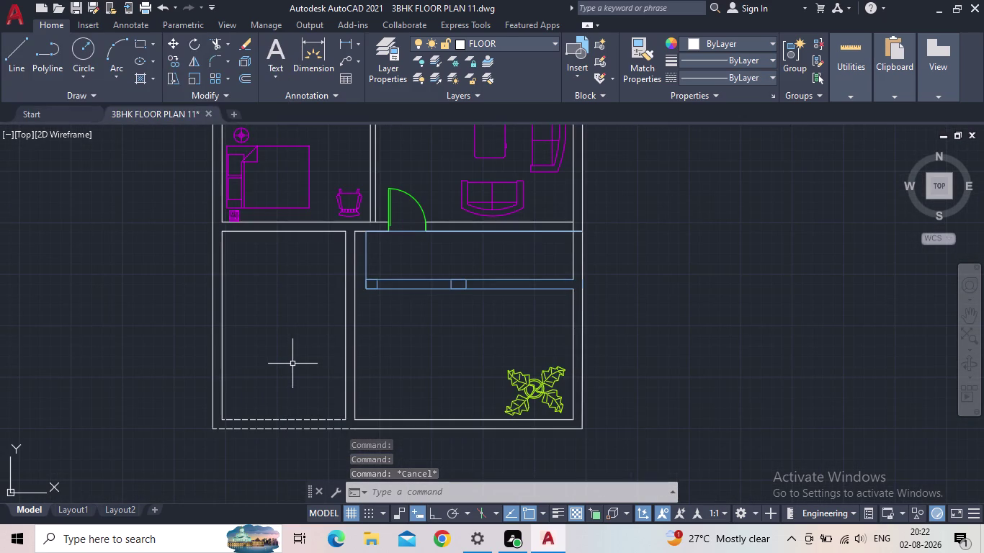
middle_drag(291, 364, 293, 376)
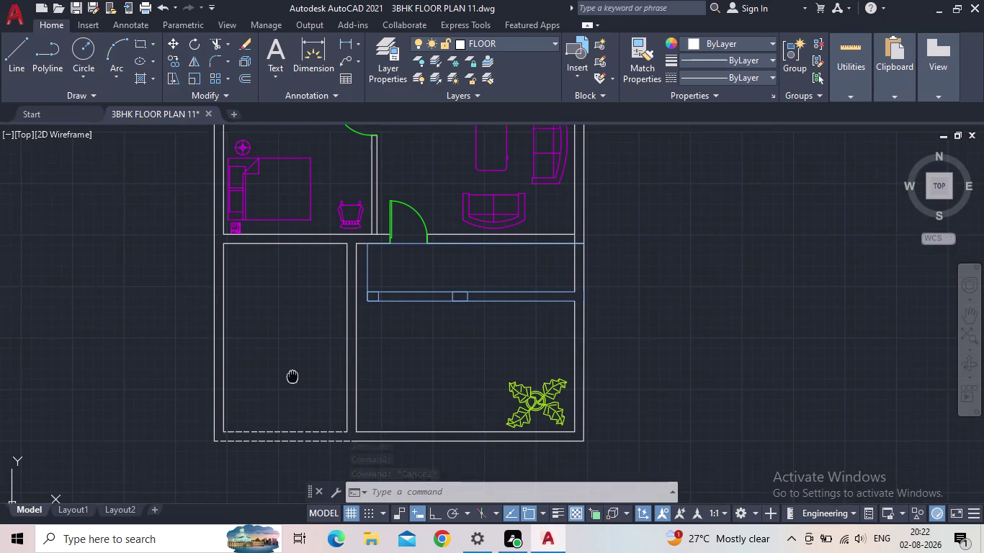
middle_drag(293, 376, 293, 385)
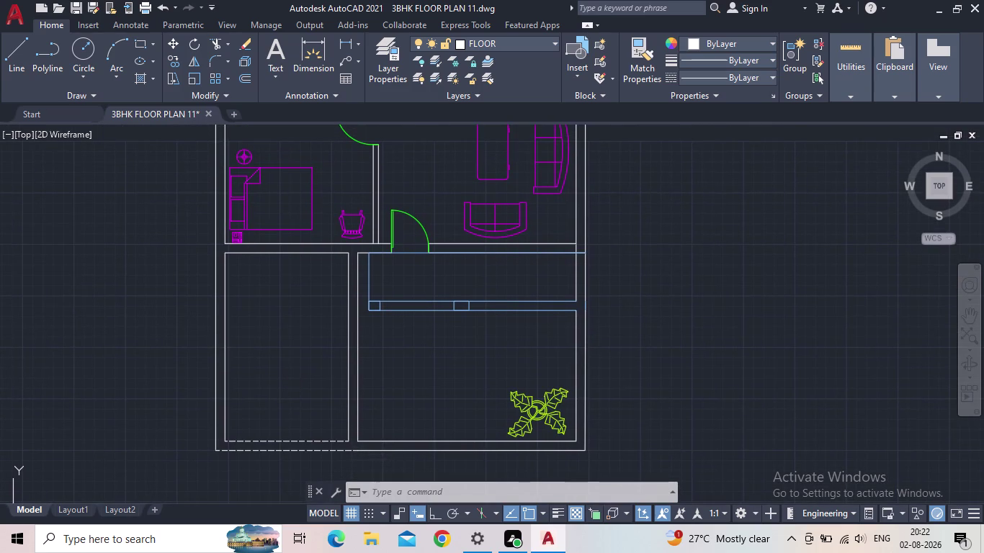
middle_drag(313, 323, 305, 361)
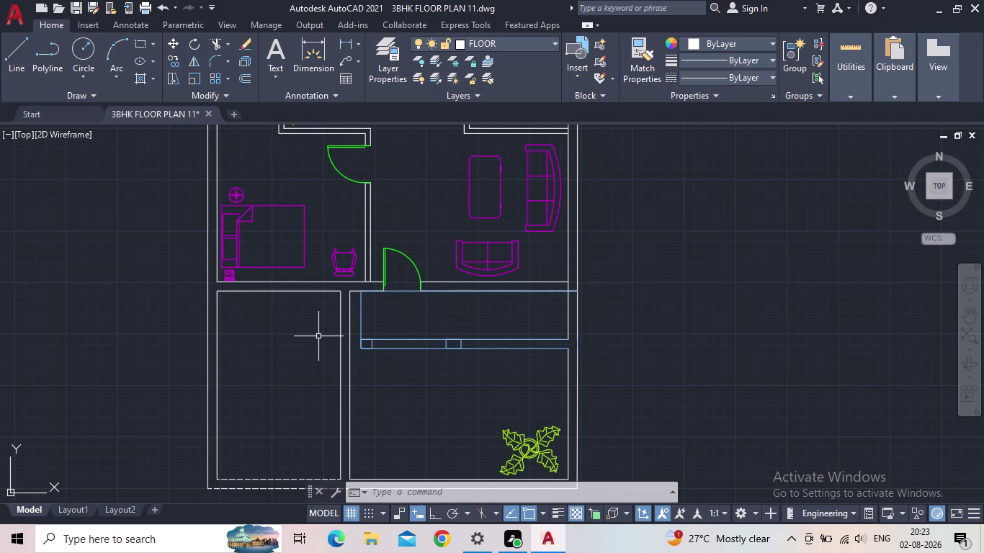
scroll(up, 3)
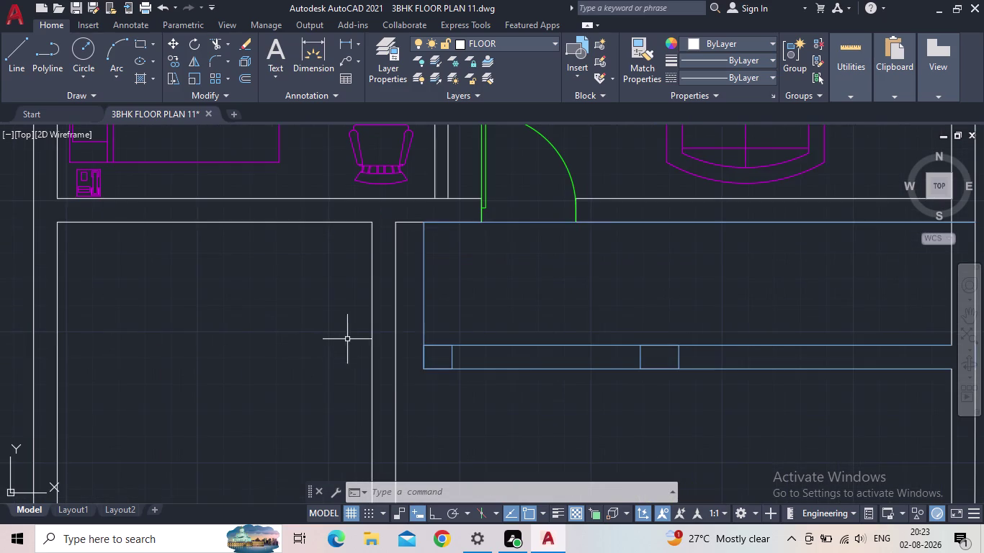
Extend the blue window lines to the left wall.
text(ex)
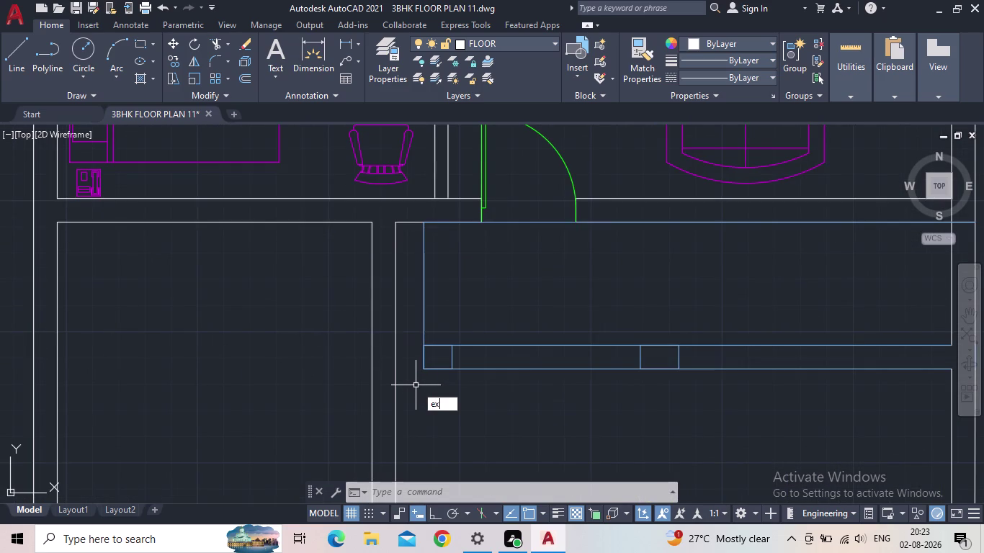
key(space)
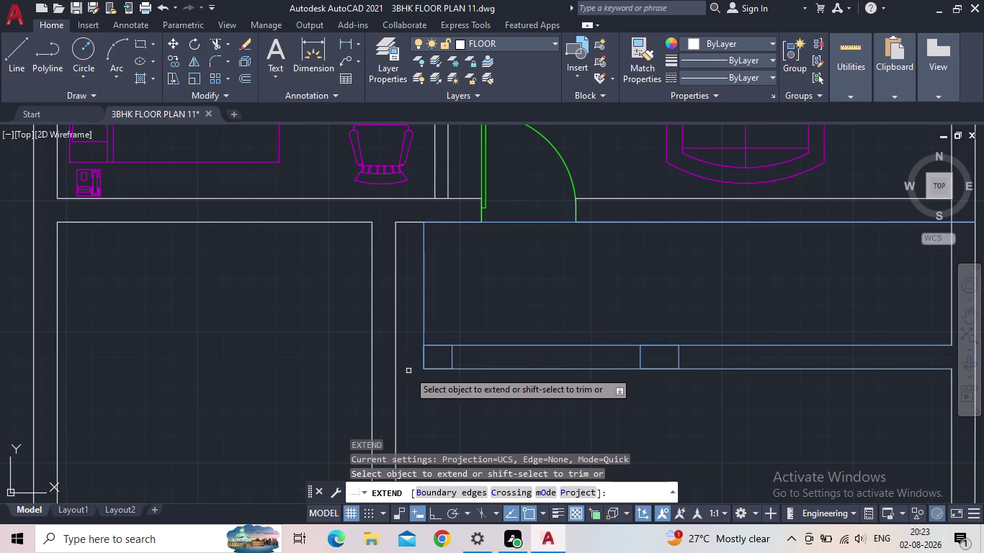
key(Escape)
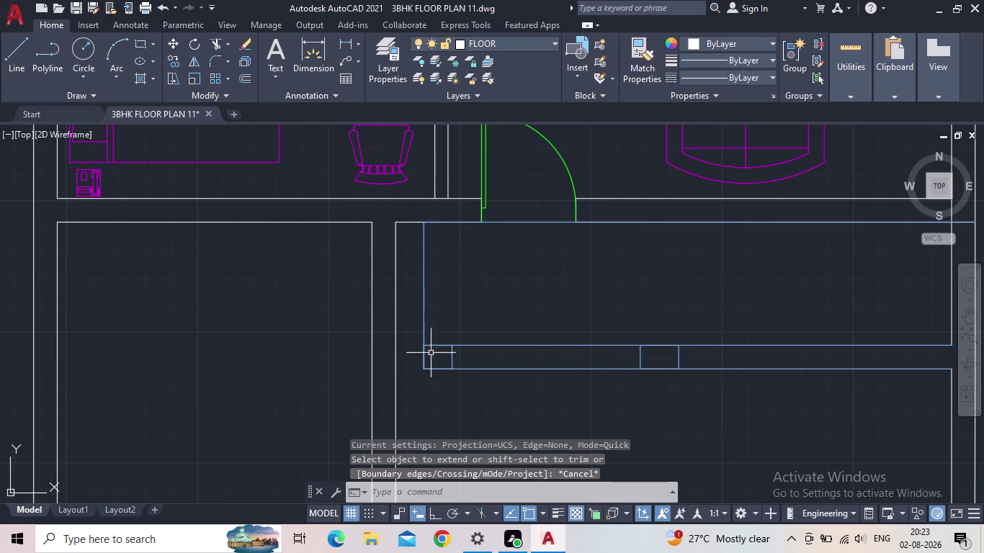
key(e)
text(x)
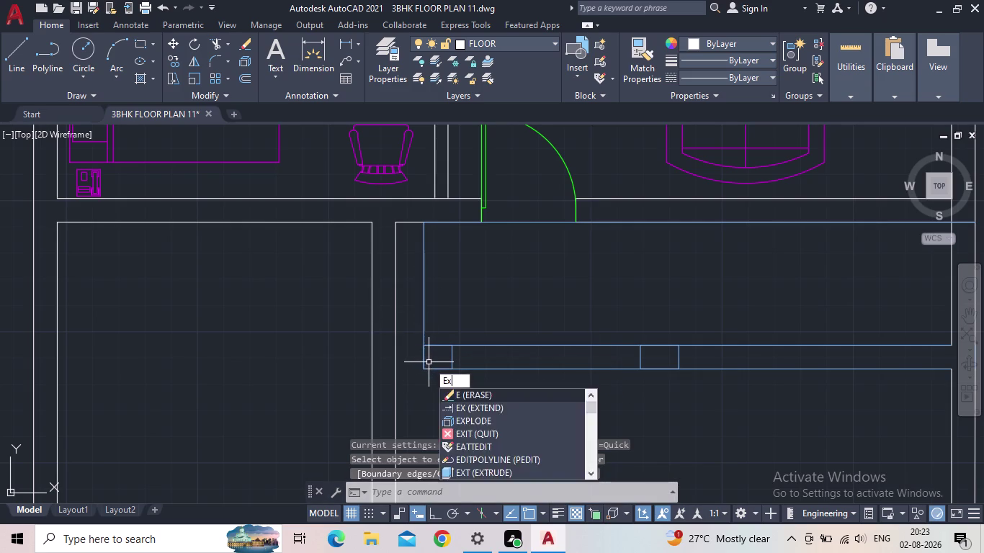
key(space)
click(476, 345)
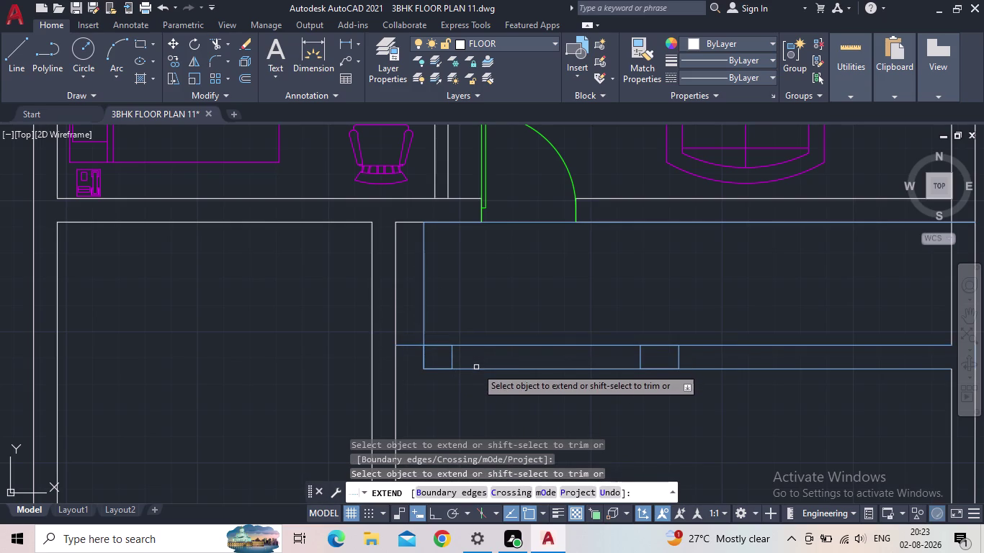
click(477, 370)
click(409, 345)
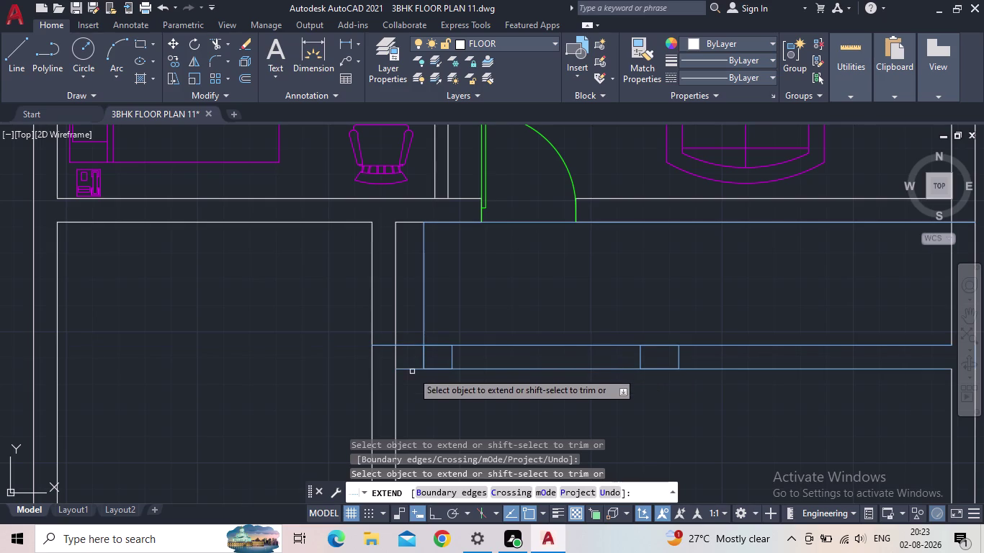
click(412, 372)
click(410, 367)
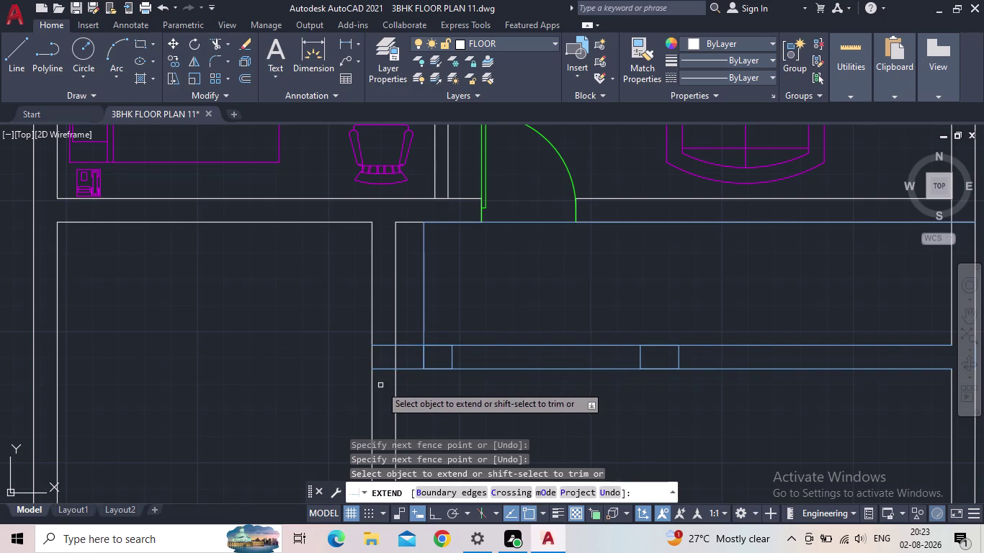
key(Escape)
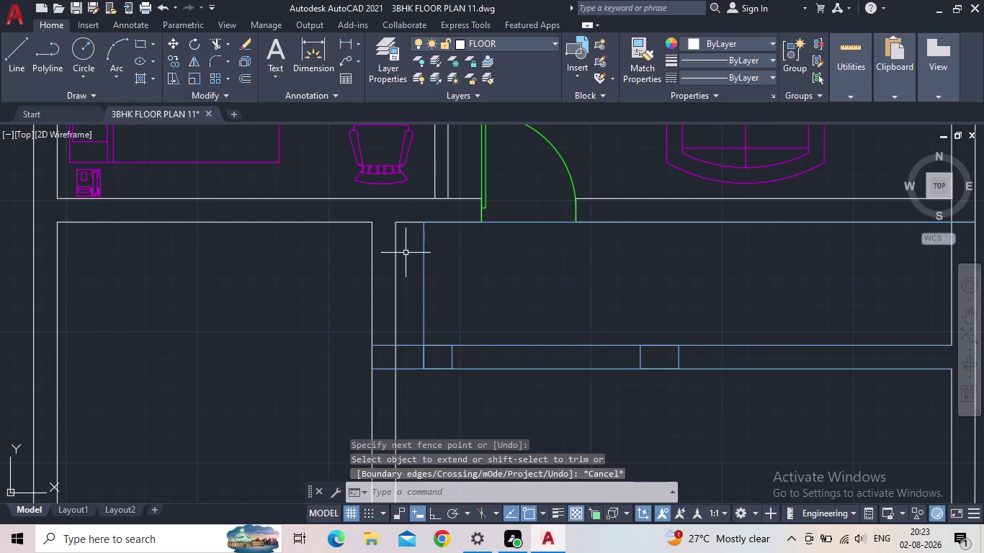
Extend the top wall line across the gap.
key(e)
text(x)
key(space)
click(401, 222)
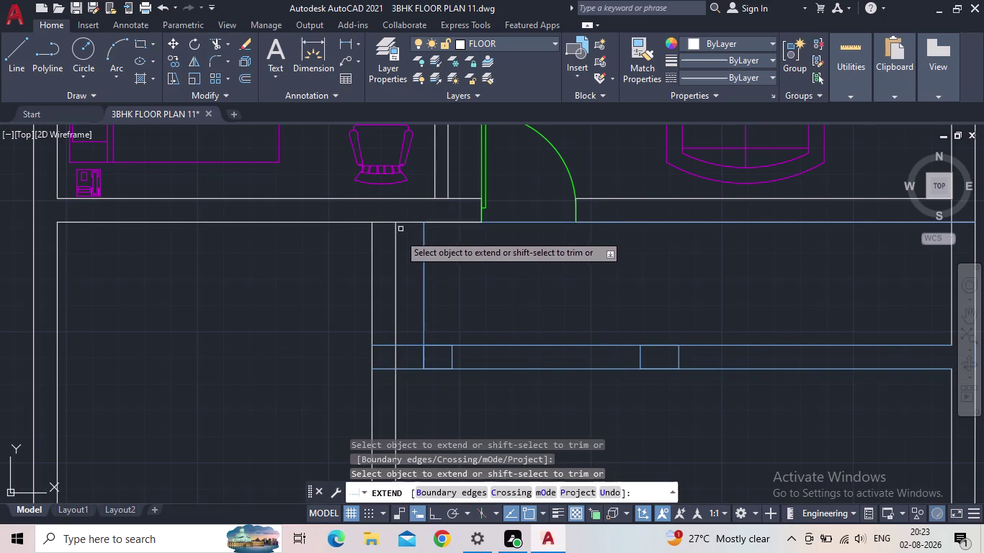
key(Escape)
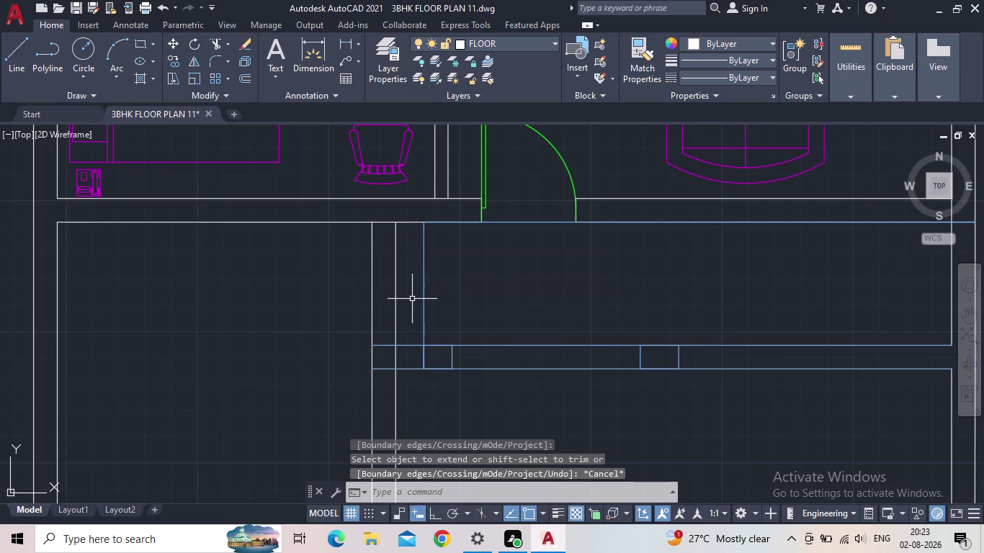
text(tr)
key(space)
Trim the excess wall line ends between the lower rooms with a fence selection.
drag(407, 294, 340, 302)
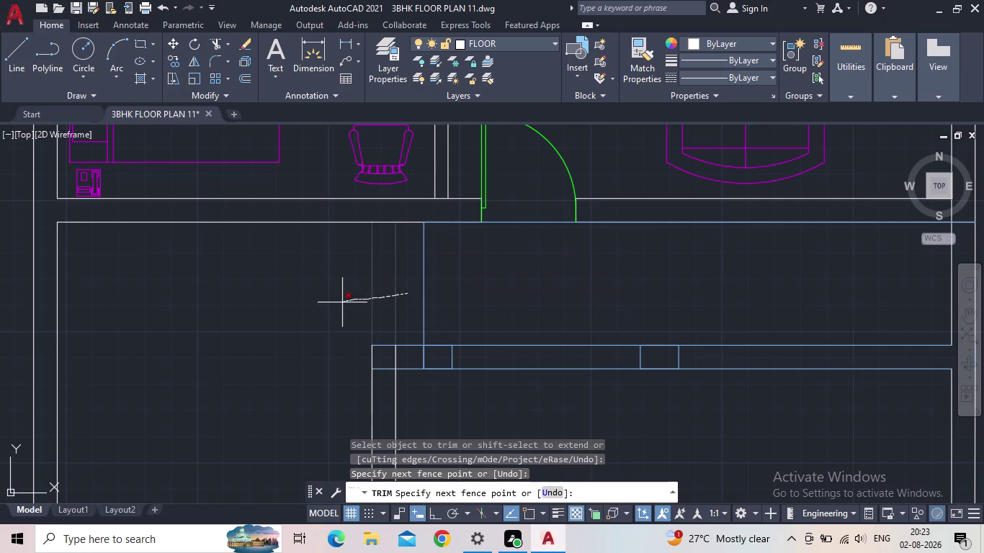
drag(340, 302, 337, 302)
scroll(down, 3)
middle_drag(316, 352, 314, 396)
middle_click(314, 396)
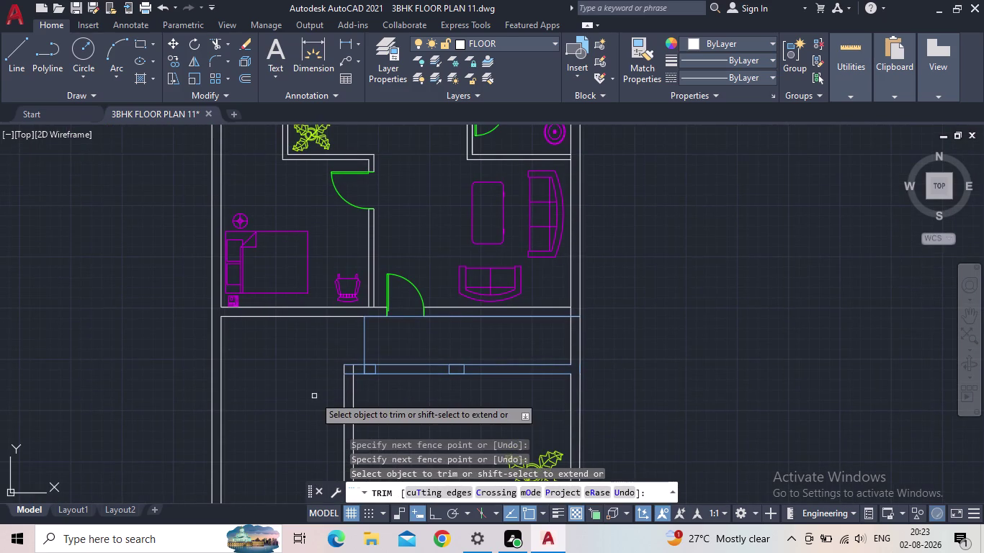
key(Escape)
scroll(up, 3)
scroll(up, 3)
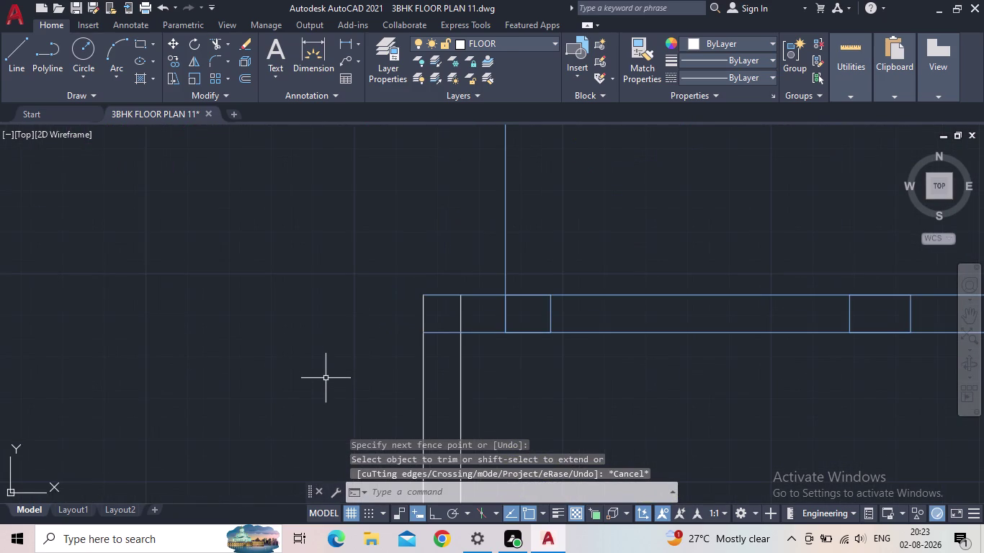
Trim the overhanging line ends below the window with a second TR pass.
text(tr)
key(space)
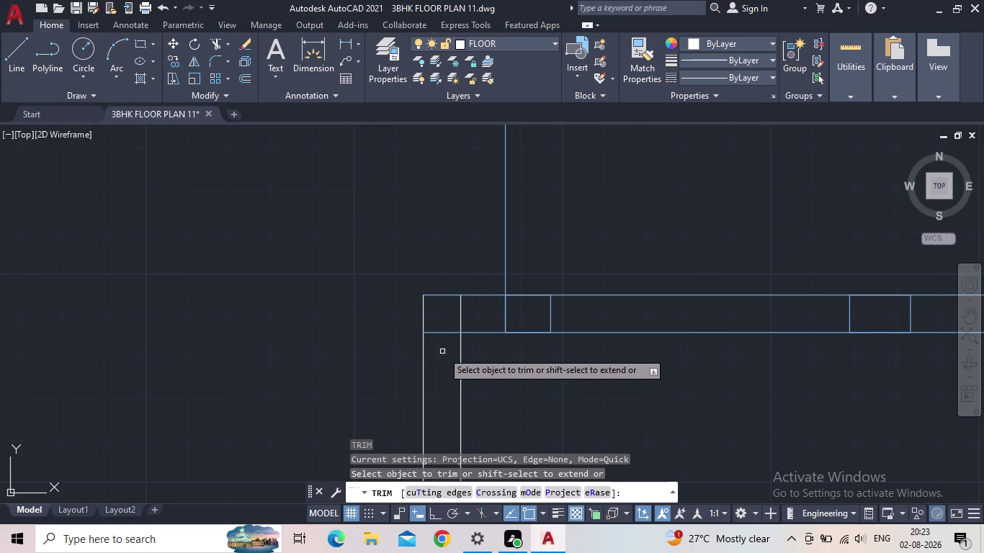
drag(443, 349, 470, 307)
scroll(down, 3)
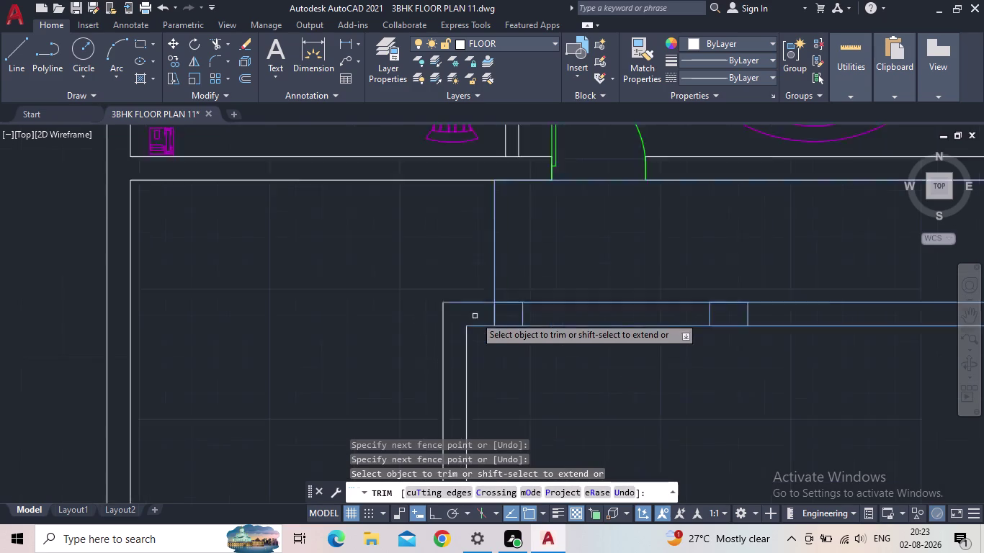
middle_drag(491, 341, 491, 375)
scroll(down, 3)
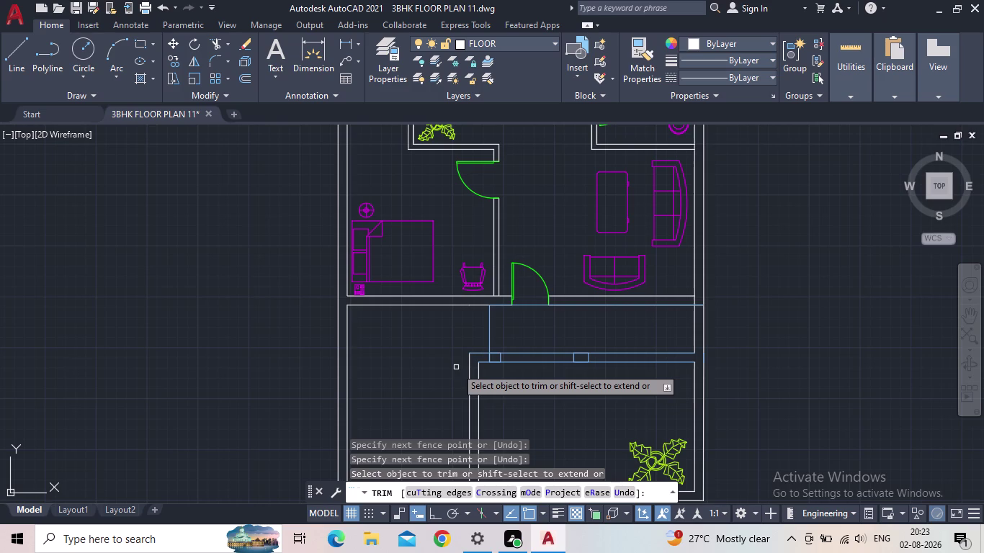
scroll(down, 3)
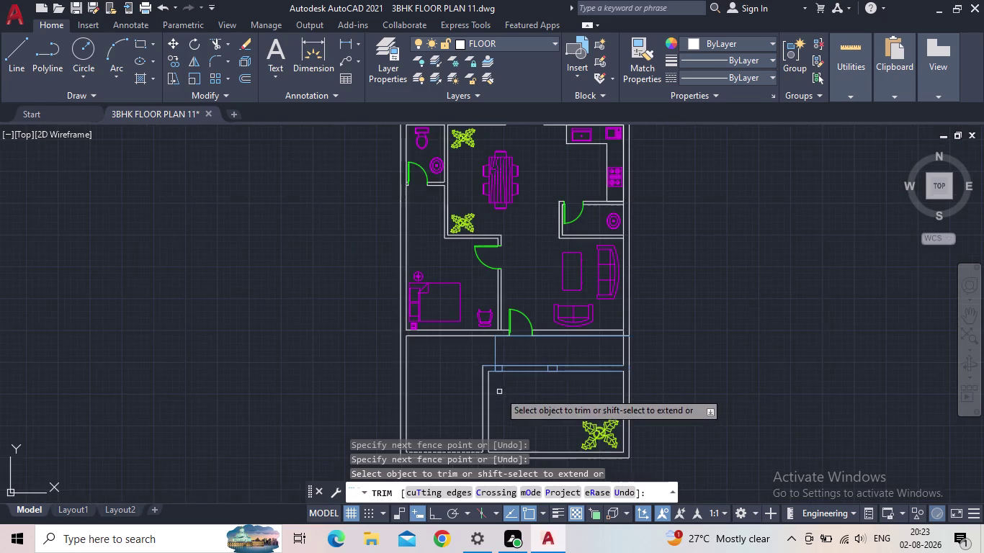
middle_drag(496, 394, 437, 313)
middle_drag(486, 319, 489, 337)
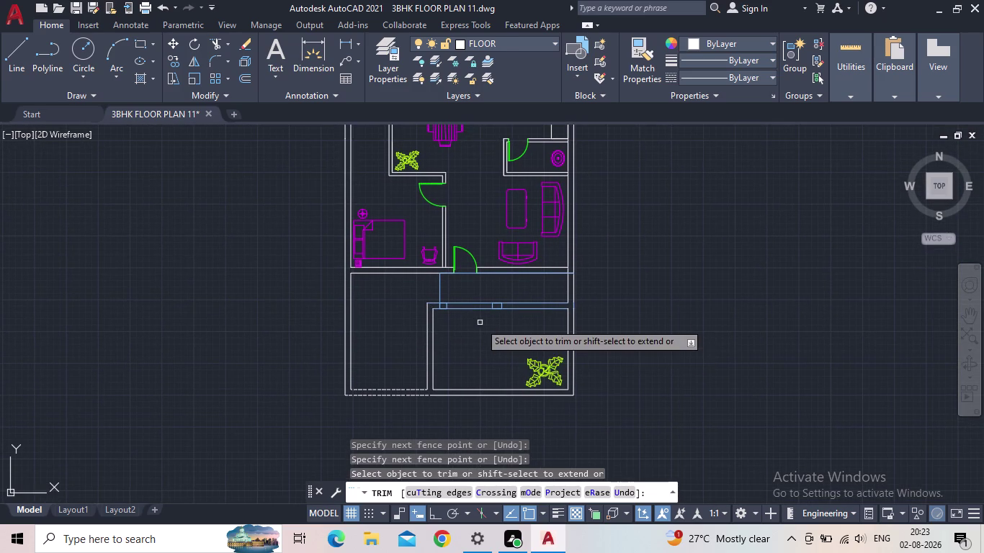
scroll(up, 3)
scroll(down, 3)
middle_drag(464, 333, 463, 338)
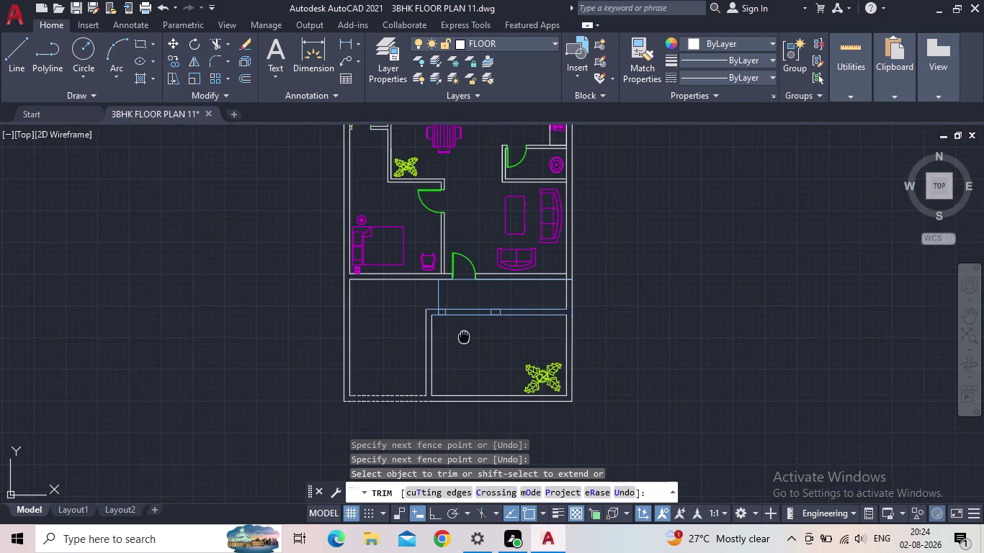
middle_drag(463, 339, 455, 393)
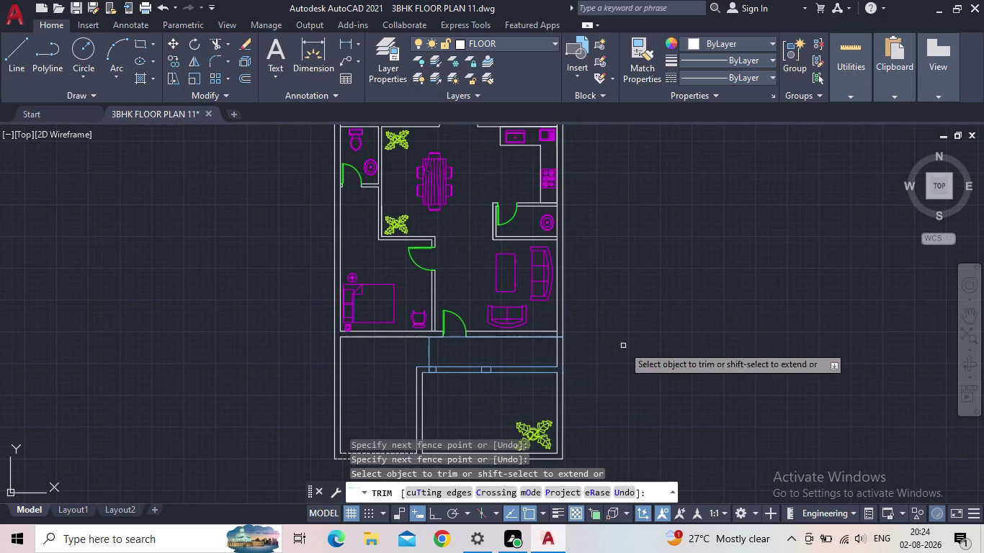
middle_drag(630, 312, 639, 293)
scroll(down, 3)
key(Escape)
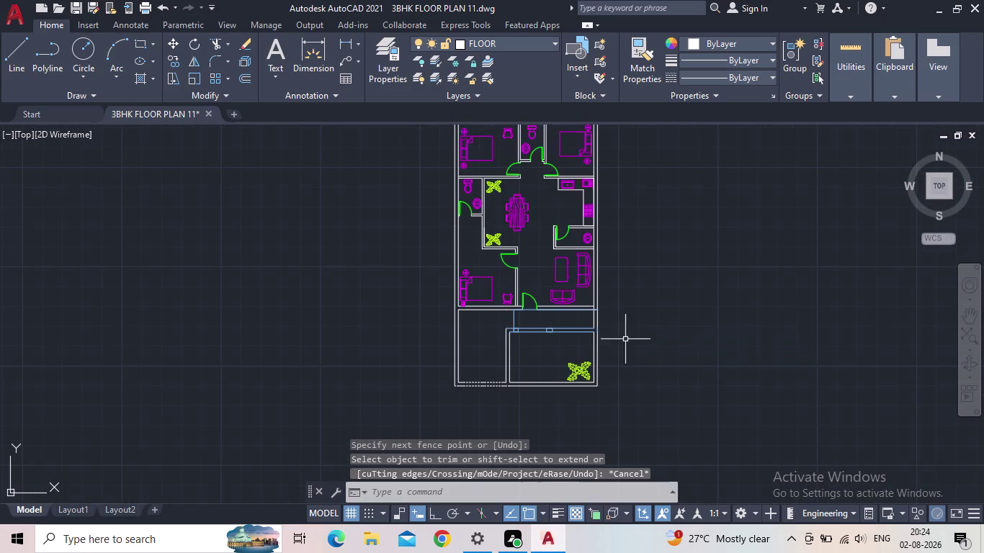
Save the drawing and centre the whole floor plan in view.
scroll(down, 3)
click(69, 11)
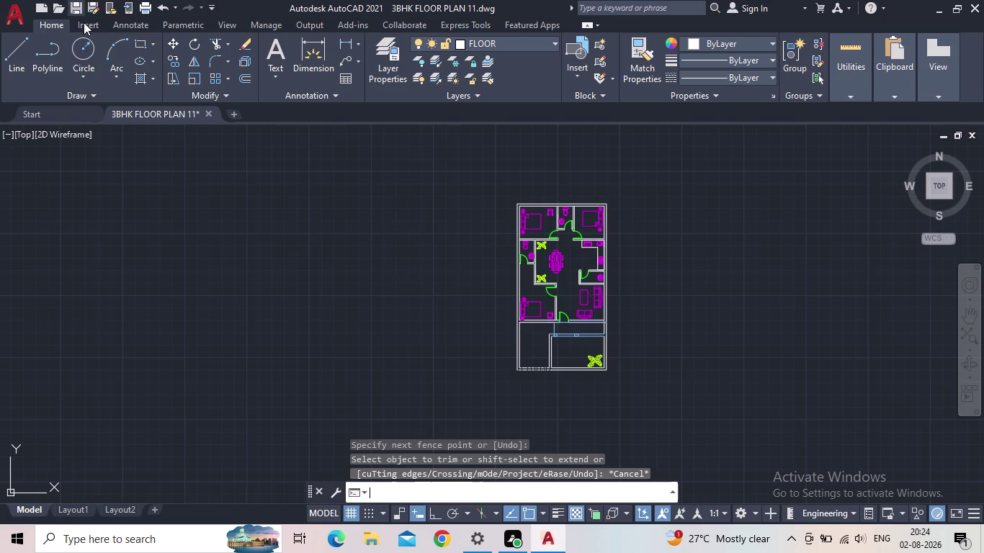
scroll(up, 3)
middle_drag(499, 362, 446, 381)
scroll(up, 3)
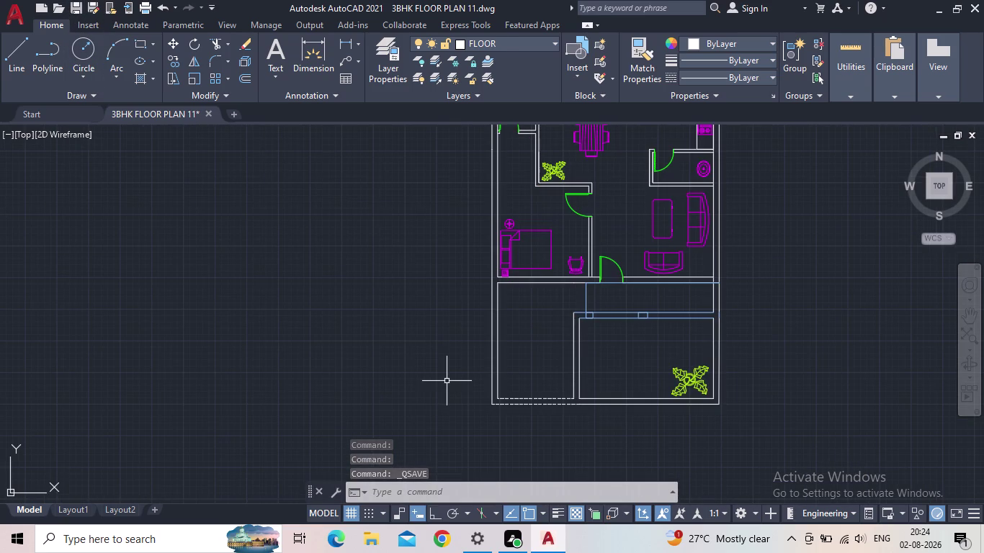
middle_drag(667, 284, 553, 387)
scroll(down, 3)
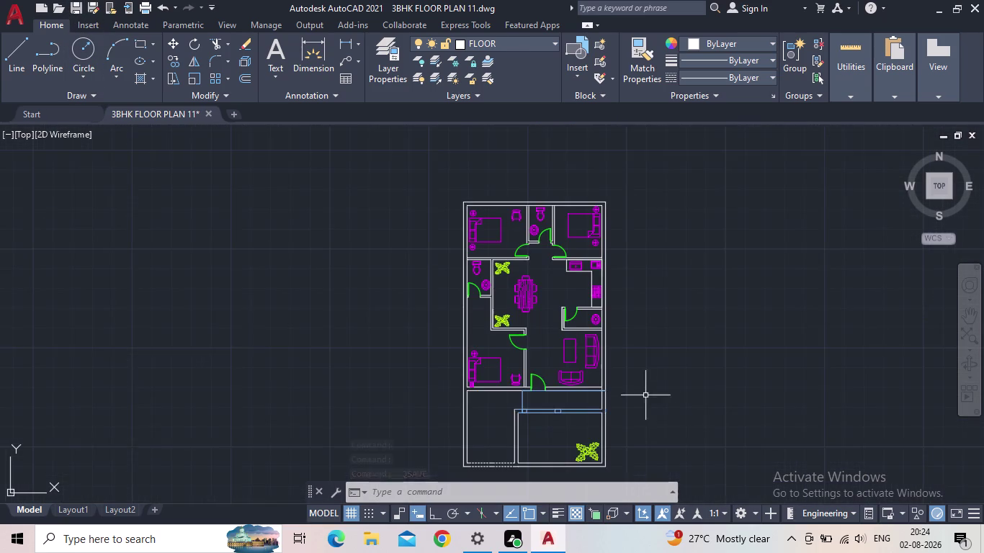
middle_drag(691, 388, 642, 415)
Make WINDOW the current layer after clearing a mistyped command.
text(w)
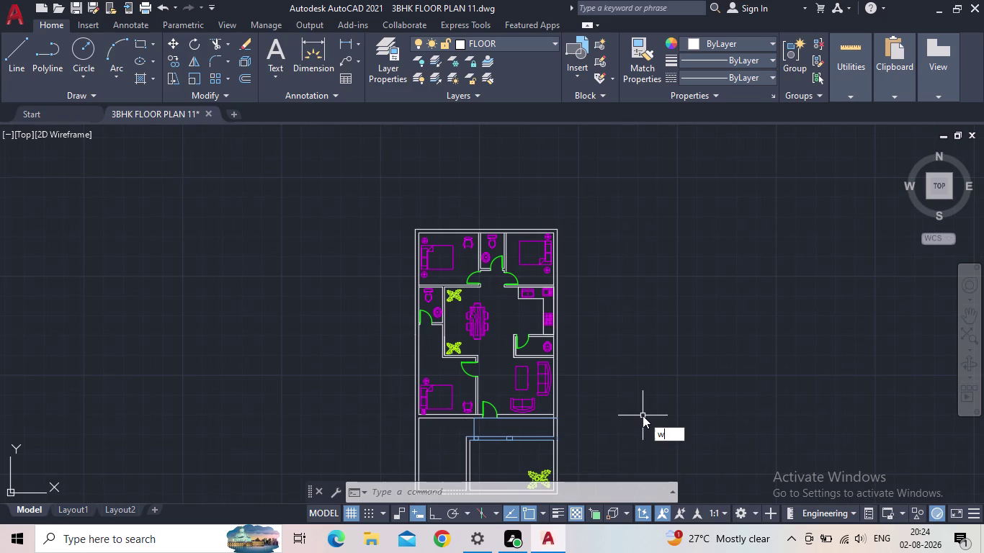
text(in)
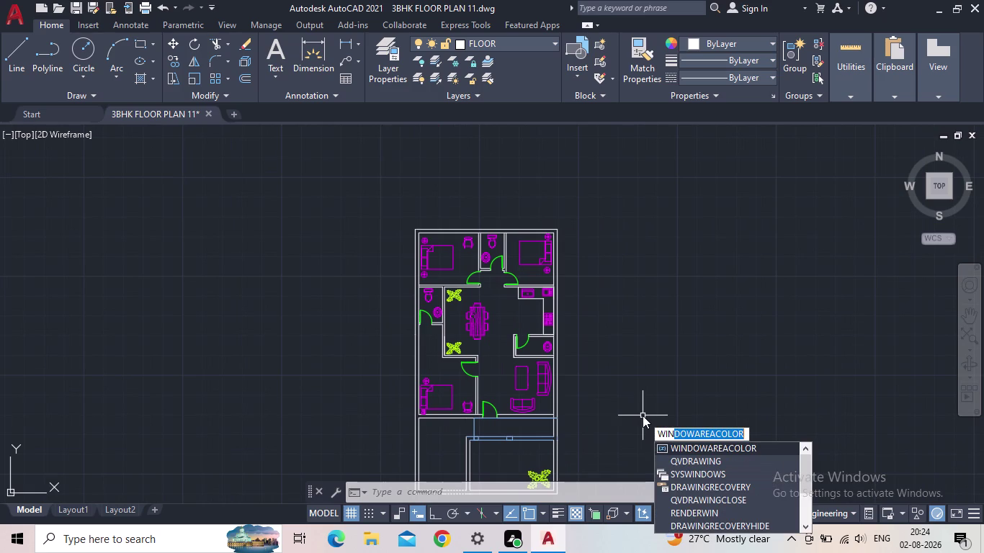
key(BackSpace)
key(BackSpace)
key(BackSpace)
key(BackSpace)
key(BackSpace)
text(r)
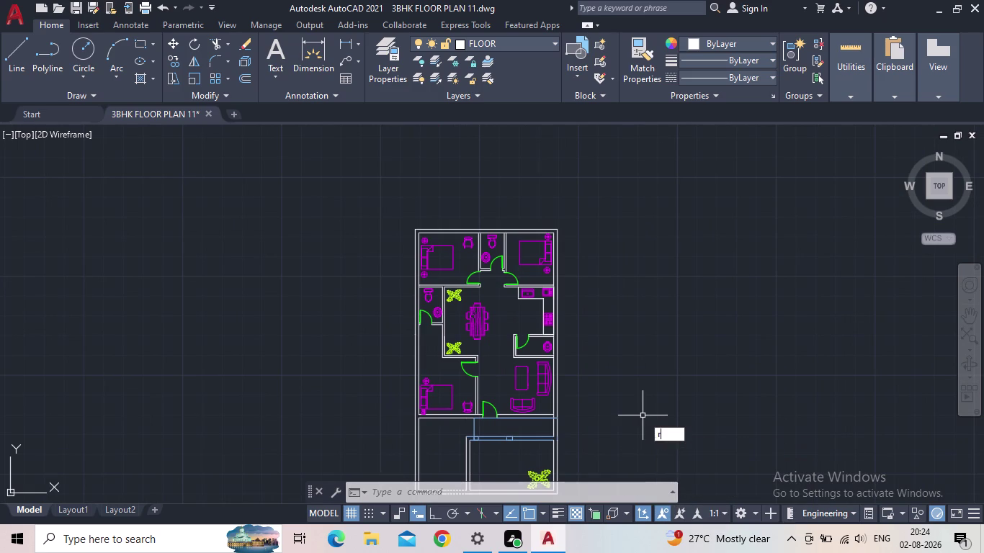
text(ec)
key(Return)
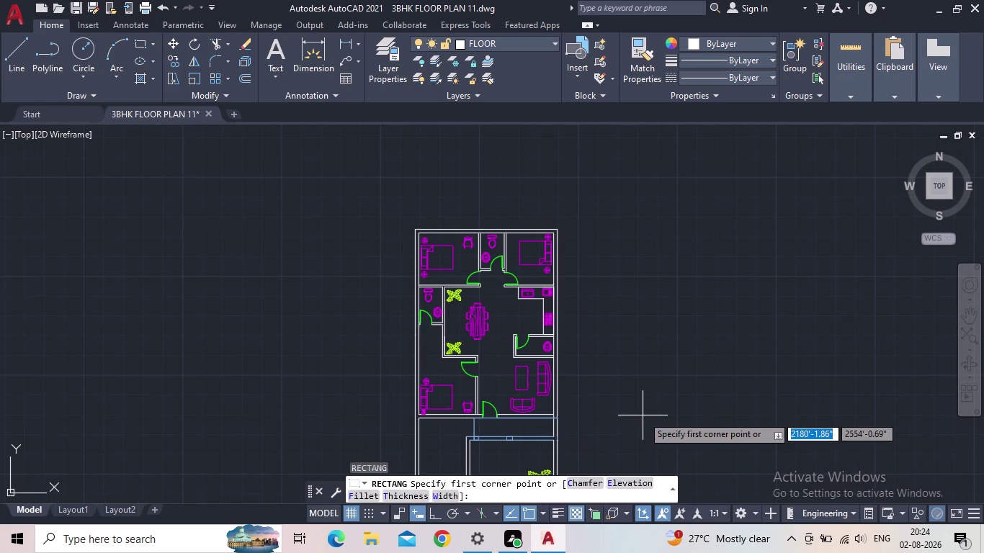
click(383, 83)
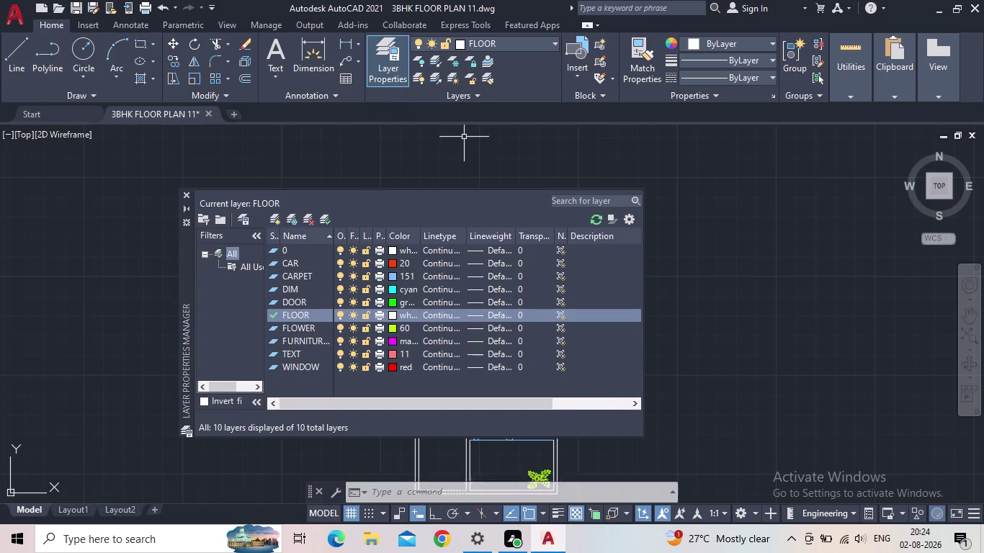
double_click(271, 361)
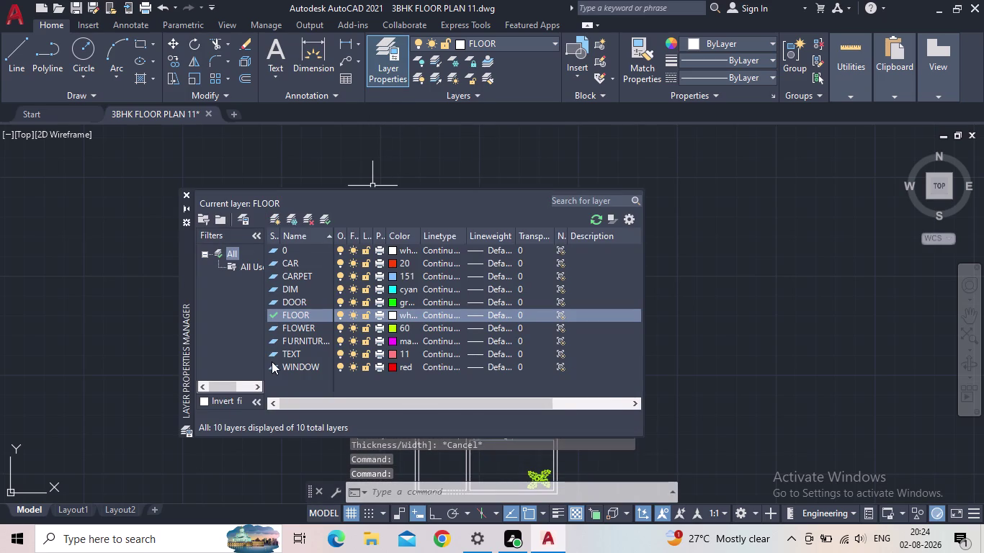
click(185, 190)
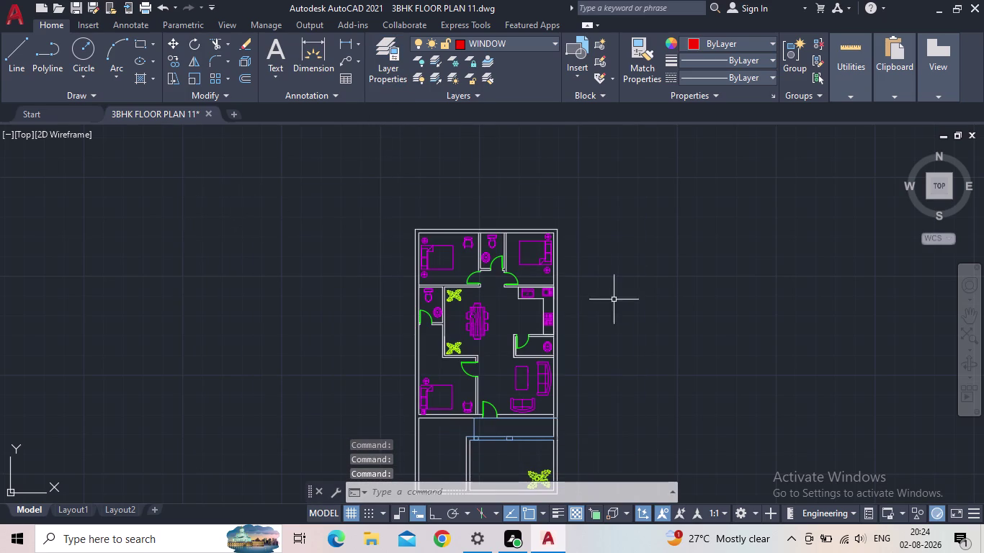
Draw a 9" by 4' rectangle beside the floor plan.
key(r)
key(e)
key(c)
key(space)
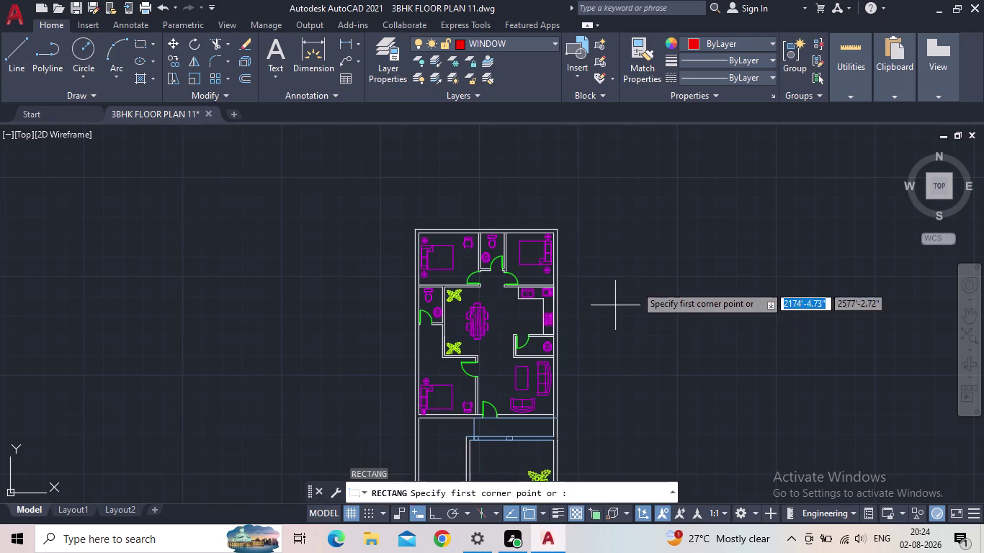
drag(642, 274, 663, 295)
key(d)
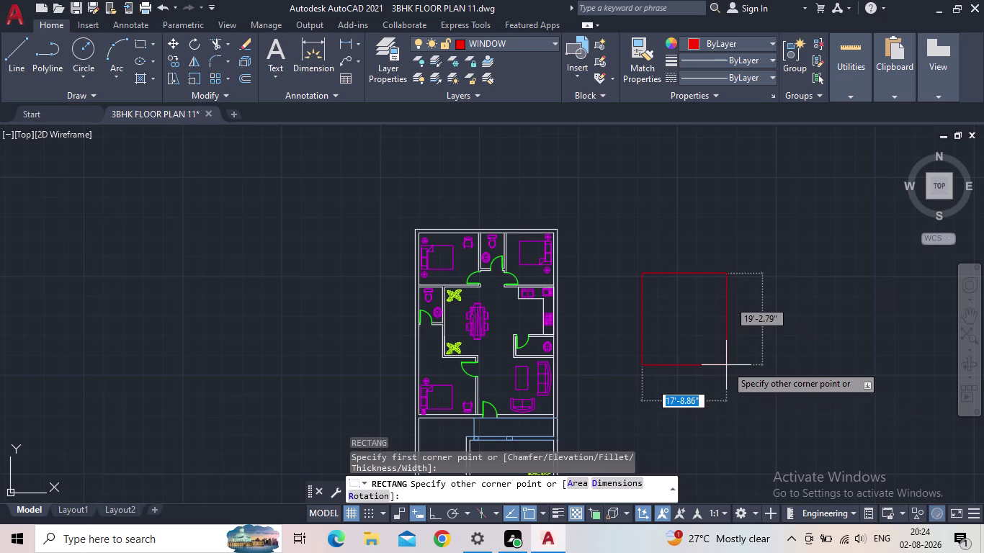
key(Return)
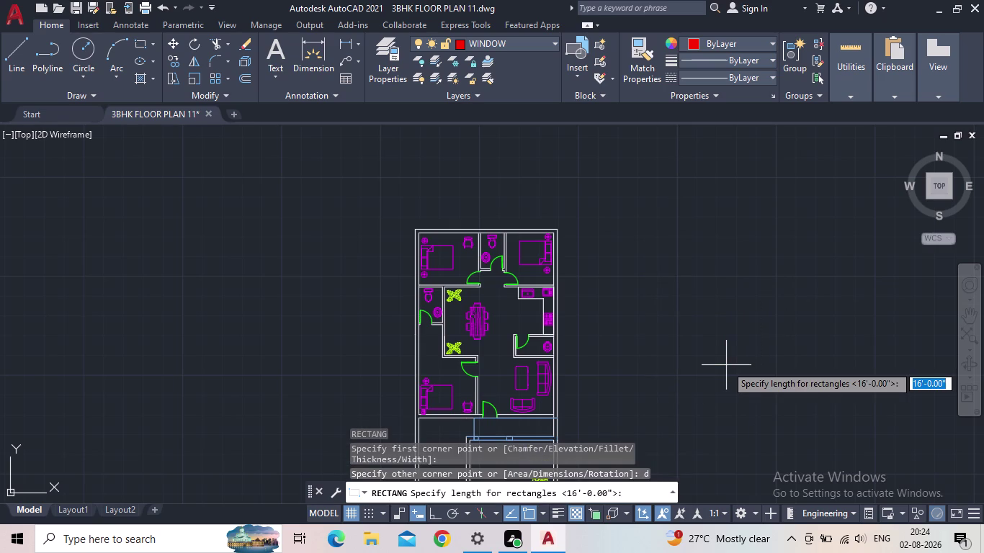
text(9)
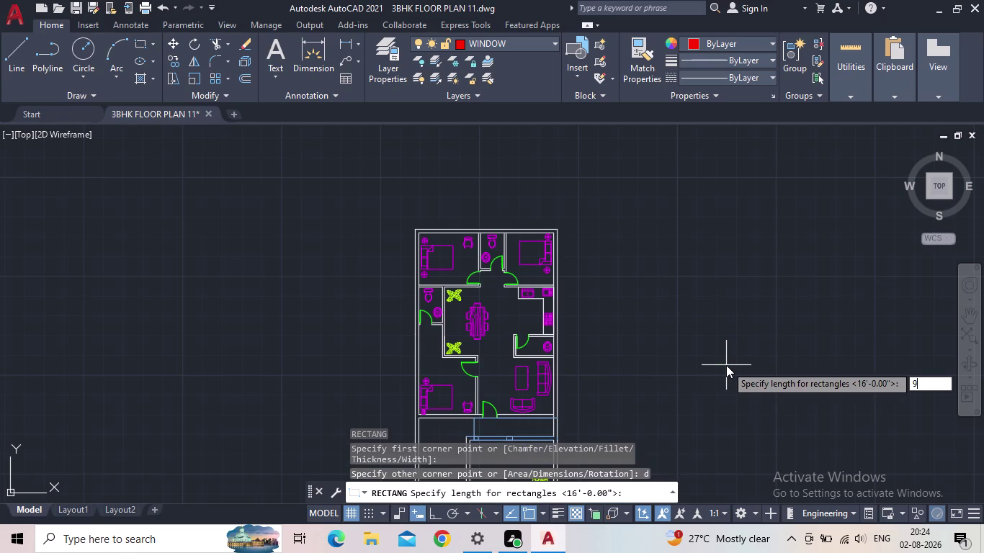
text(")
key(Return)
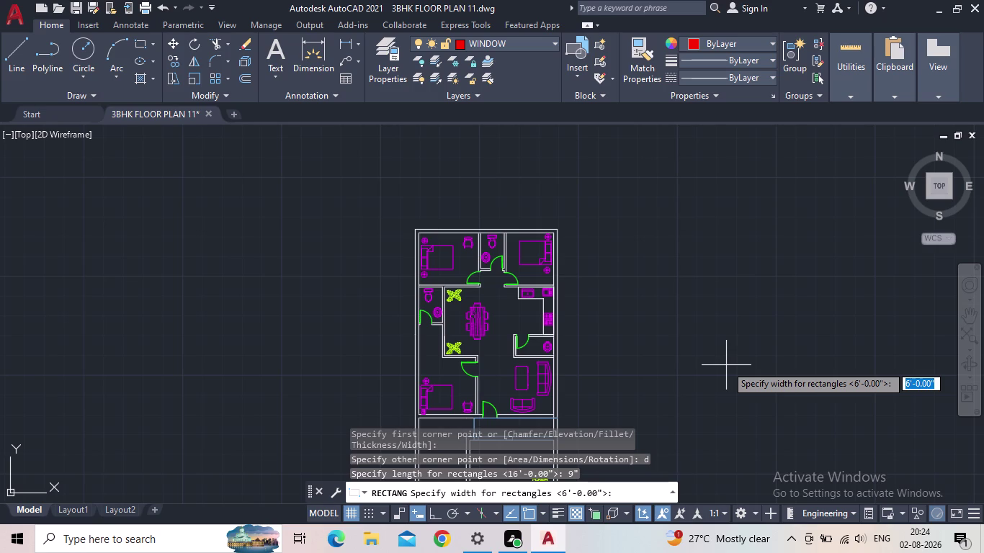
key(4)
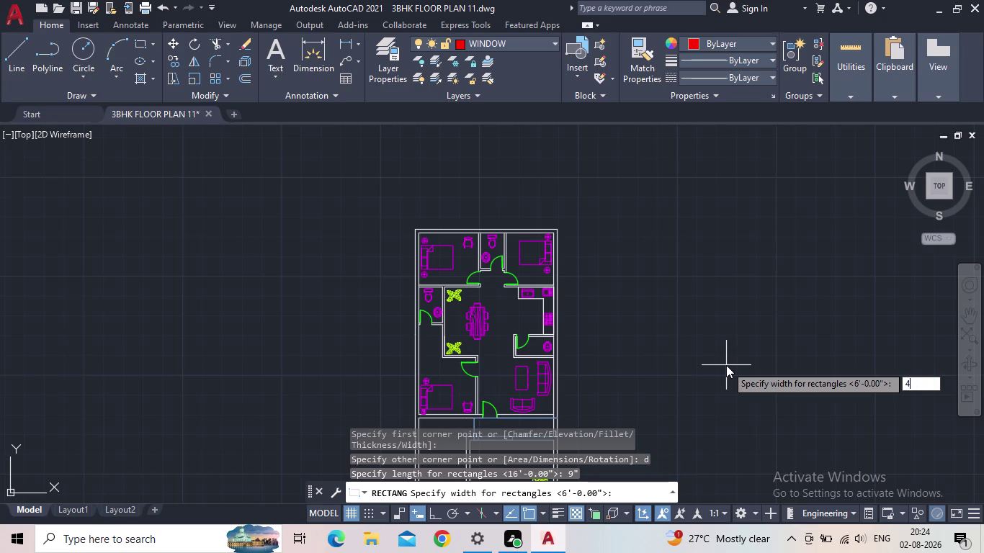
key(apostrophe)
key(Return)
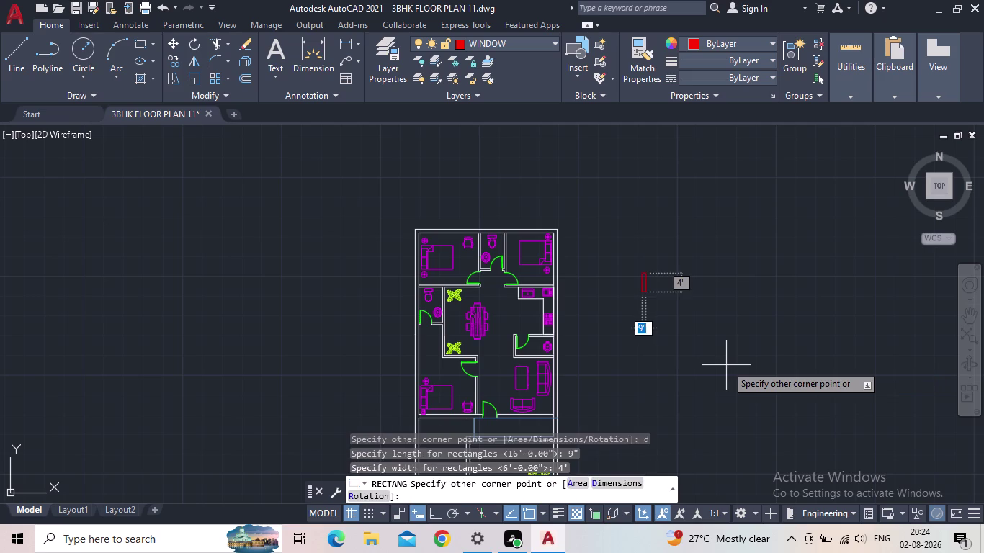
click(724, 365)
Draw a centre line joining the rectangle's short-edge midpoints, then select the symbol.
click(23, 40)
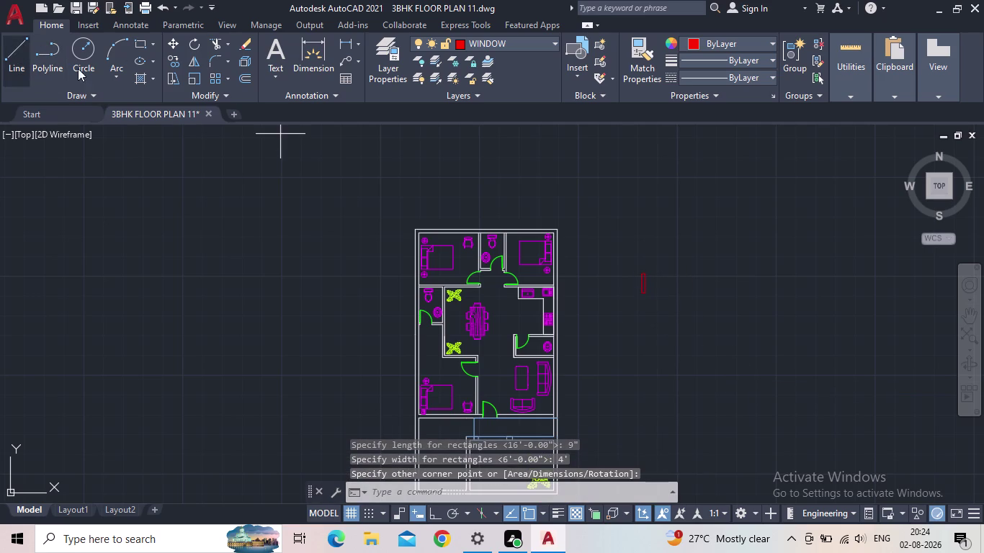
scroll(up, 3)
scroll(up, 3)
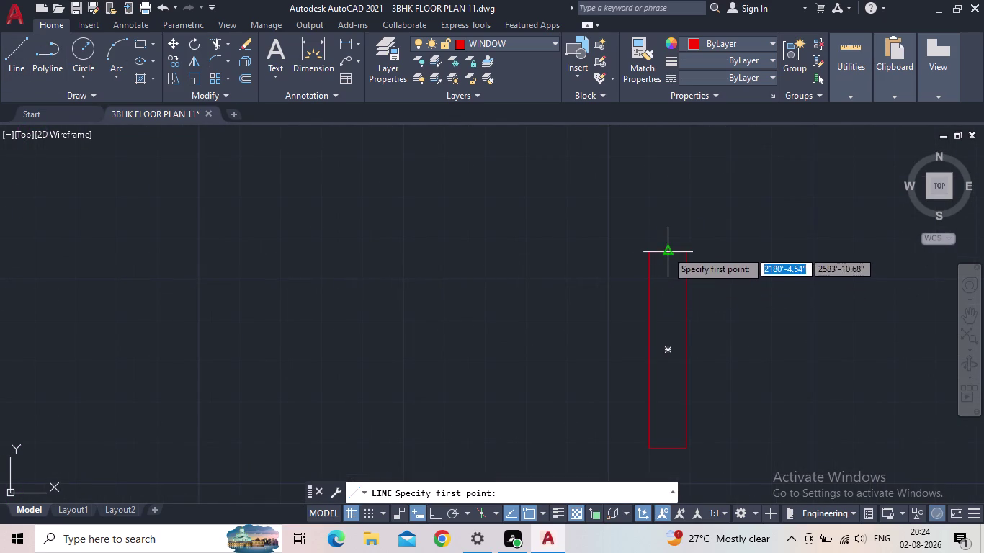
click(666, 250)
click(669, 452)
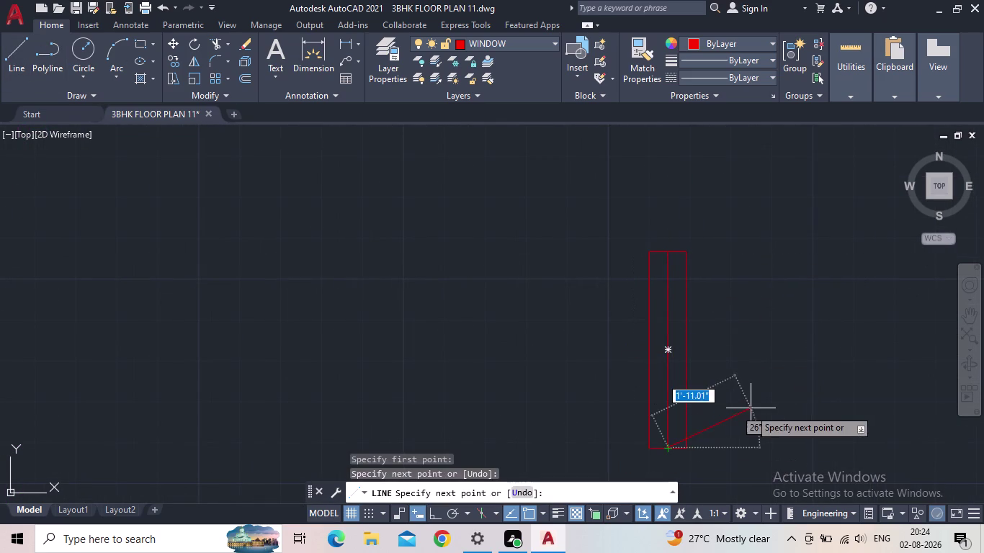
key(Escape)
click(734, 414)
click(549, 291)
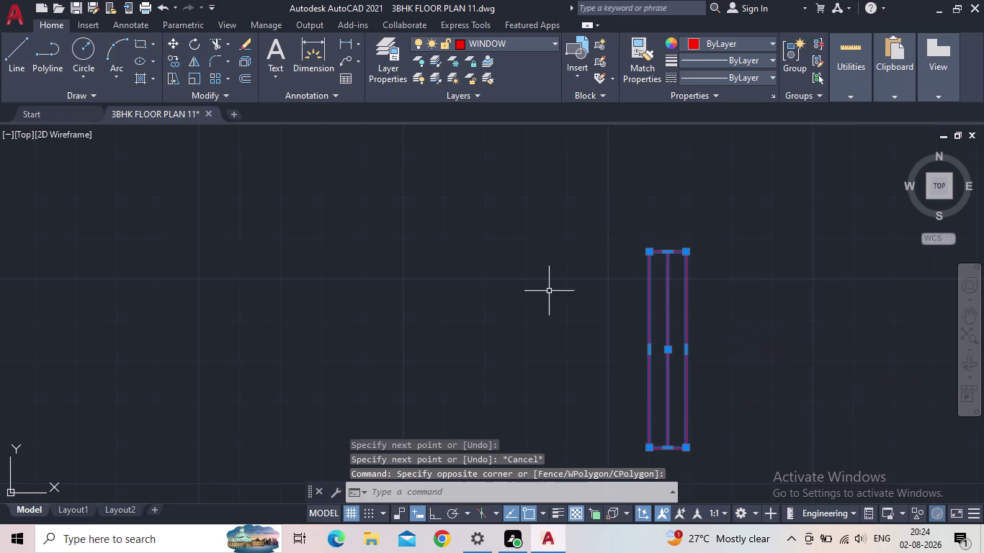
Copy the window symbol once, placing the copy just left of the original.
middle_drag(803, 338, 653, 326)
scroll(down, 3)
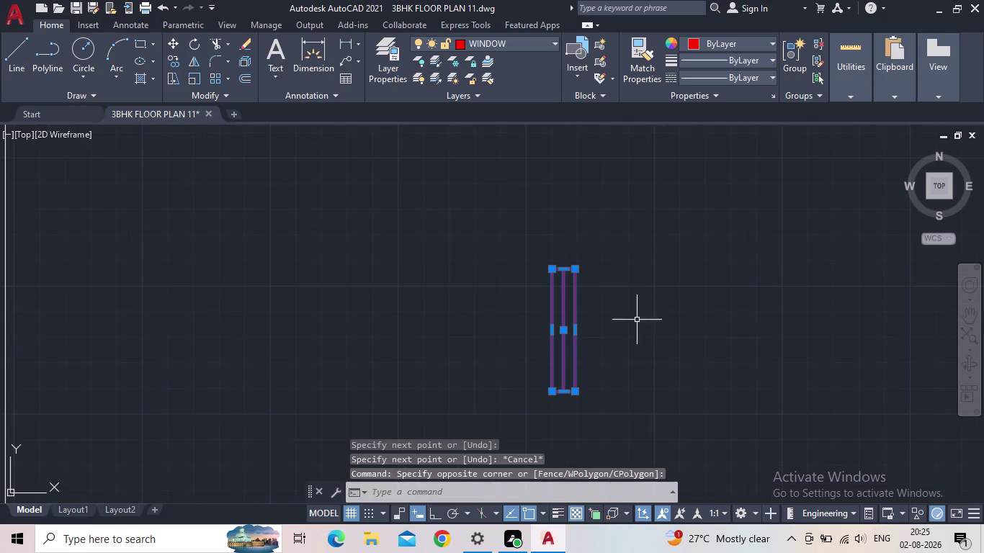
key(c)
key(o)
key(Return)
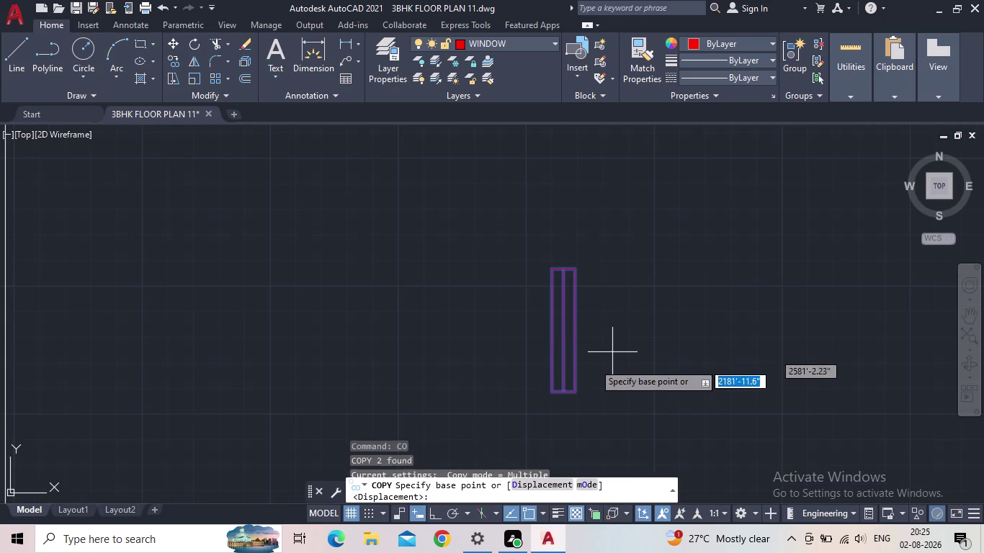
click(550, 395)
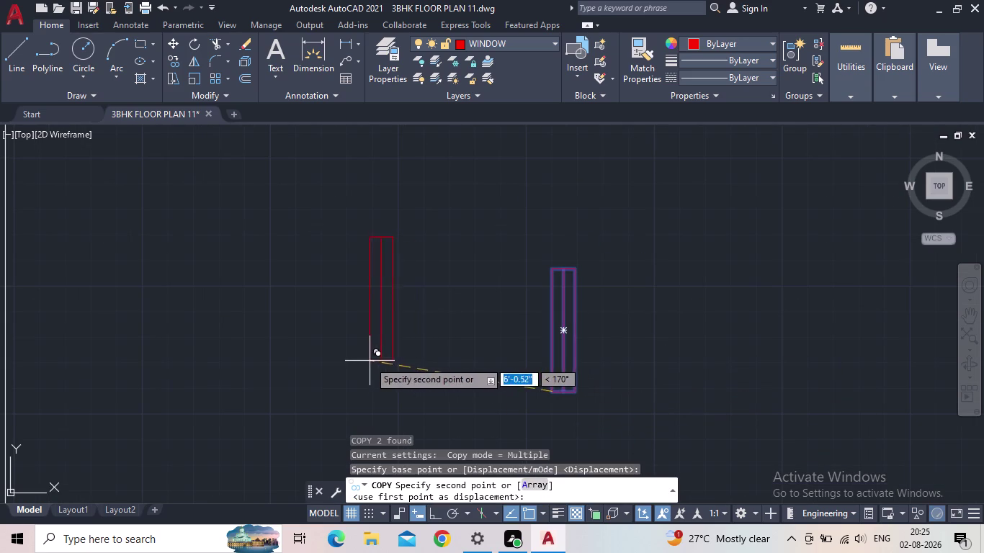
middle_drag(325, 397, 558, 388)
click(518, 383)
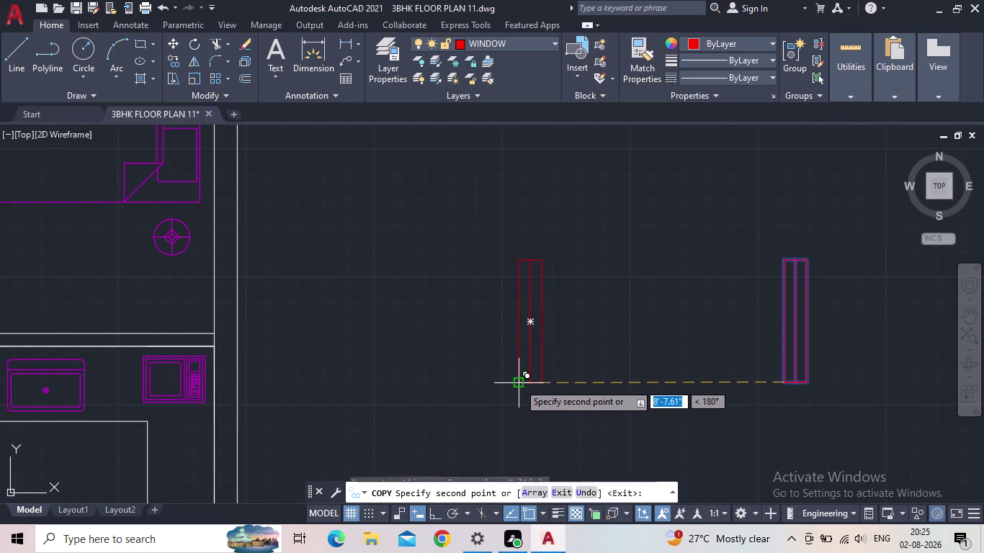
key(Escape)
Rotate the copied window symbol about its lower corner so it lies horizontally.
drag(599, 384, 578, 375)
click(356, 264)
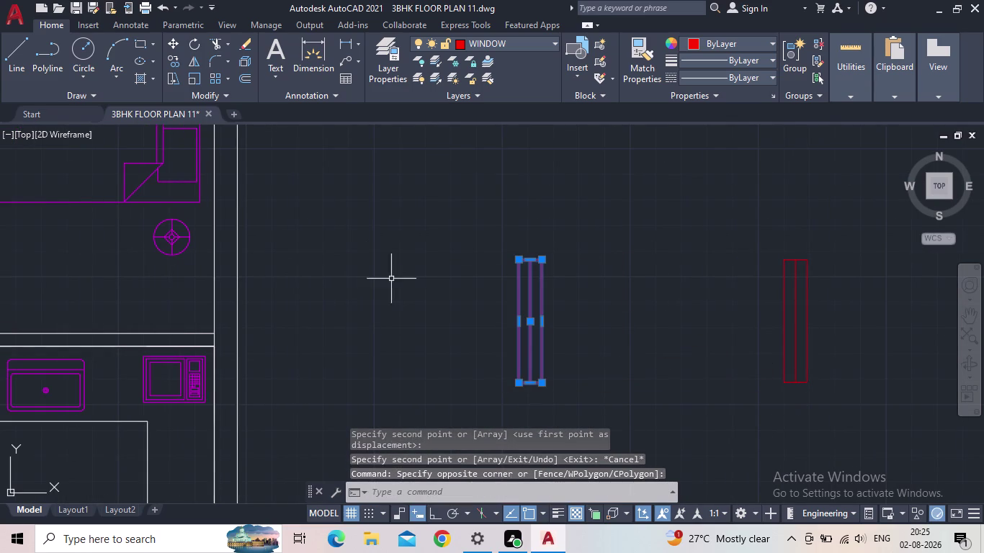
key(r)
key(o)
key(Return)
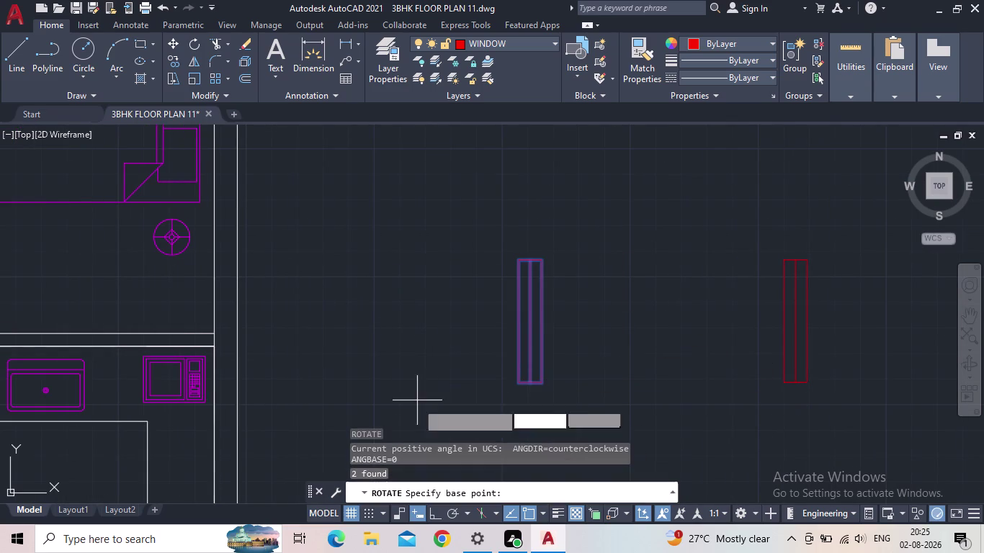
click(432, 511)
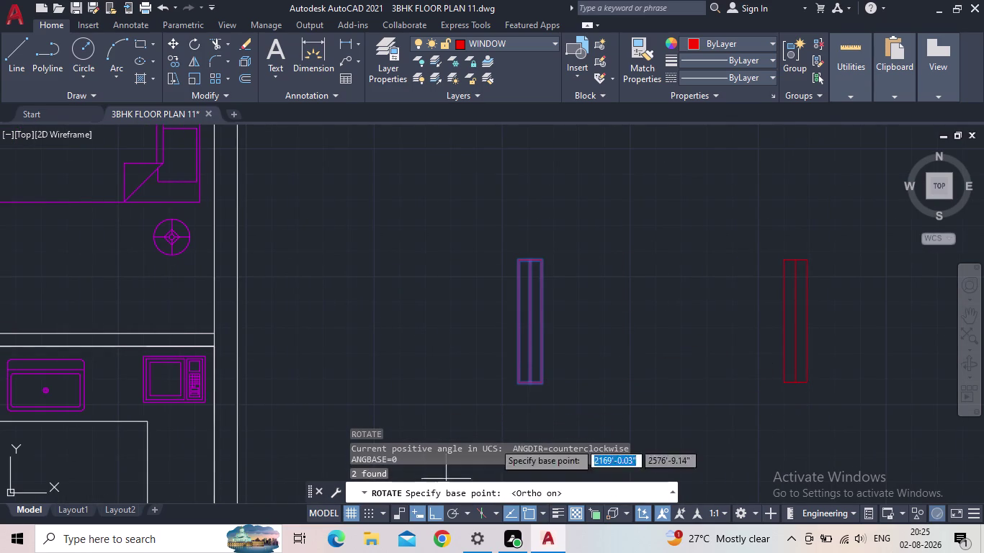
click(517, 385)
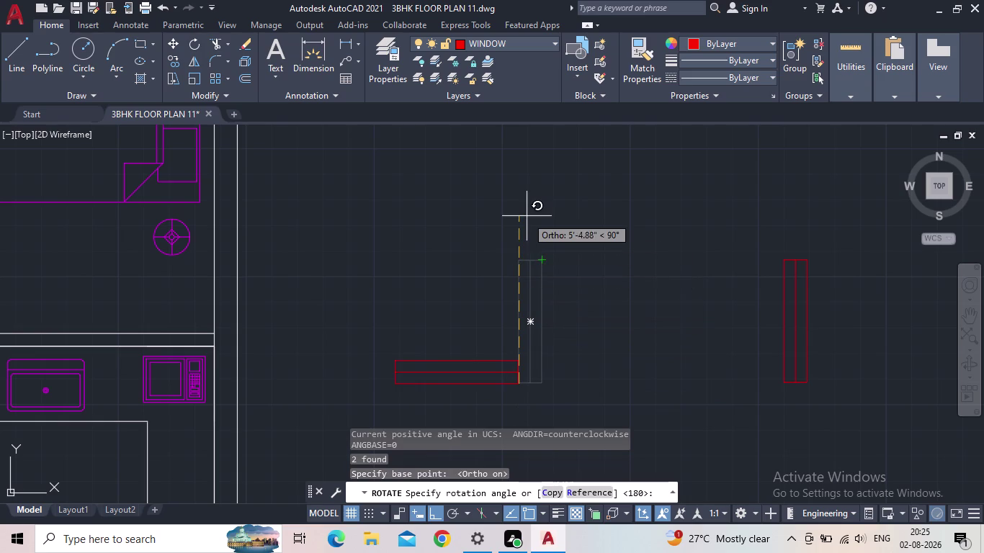
click(525, 210)
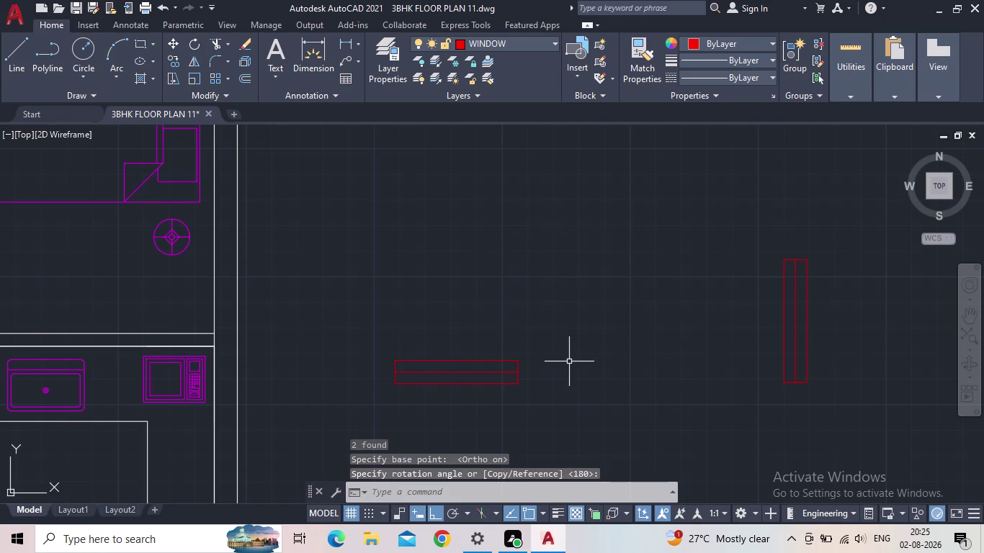
key(Escape)
Copy the horizontal and vertical window symbols onto the kitchen's exterior wall.
scroll(down, 3)
middle_drag(568, 396, 580, 371)
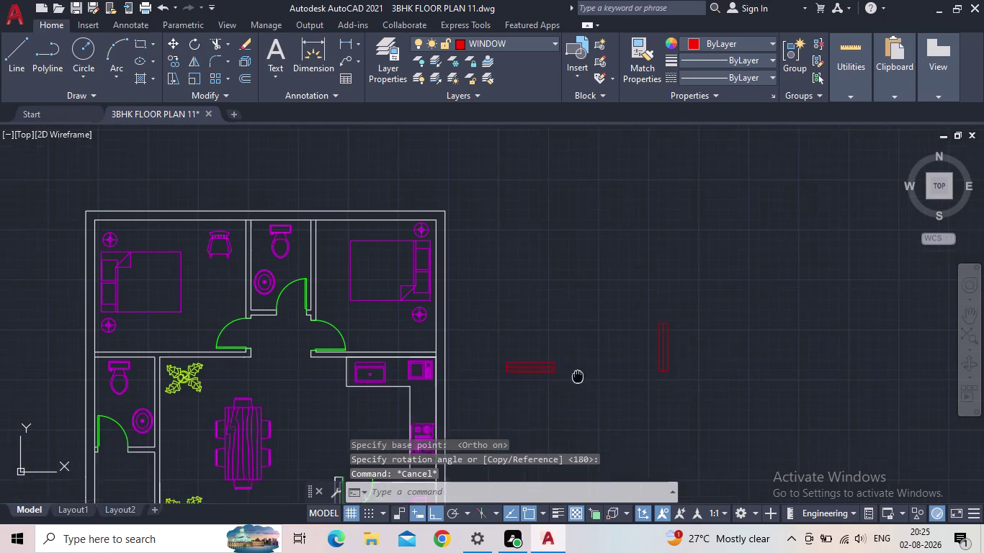
middle_drag(581, 371, 598, 337)
scroll(down, 3)
middle_drag(601, 340, 661, 272)
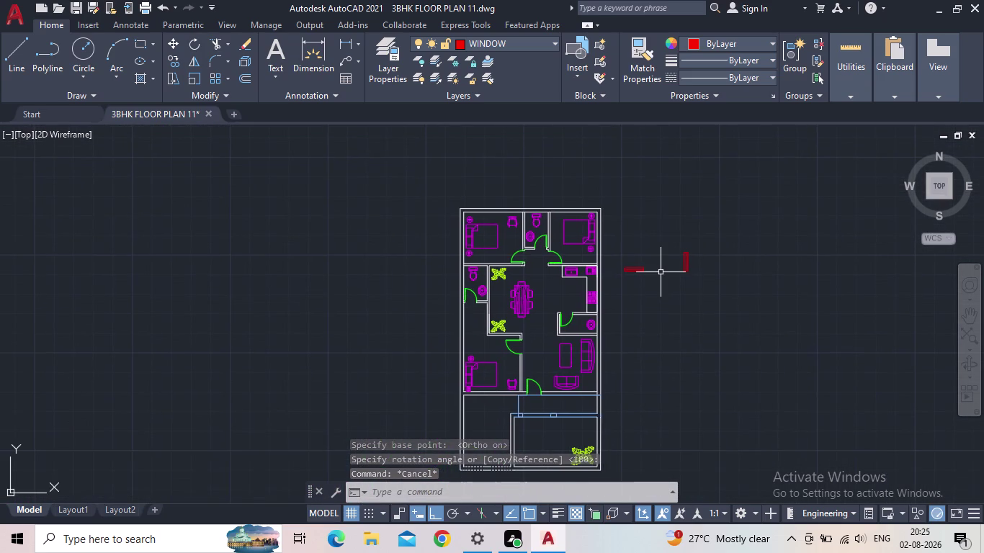
middle_drag(659, 291, 639, 268)
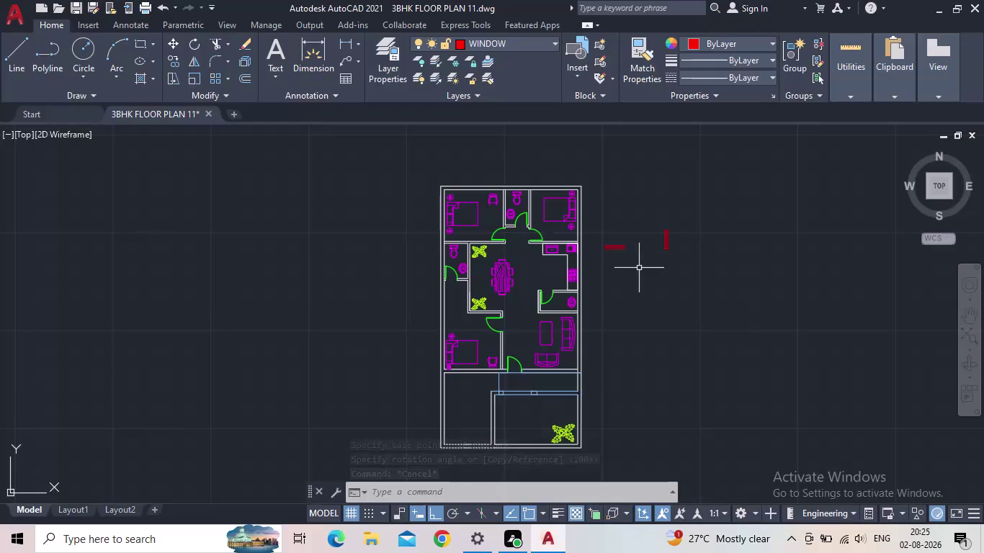
scroll(up, 3)
scroll(down, 3)
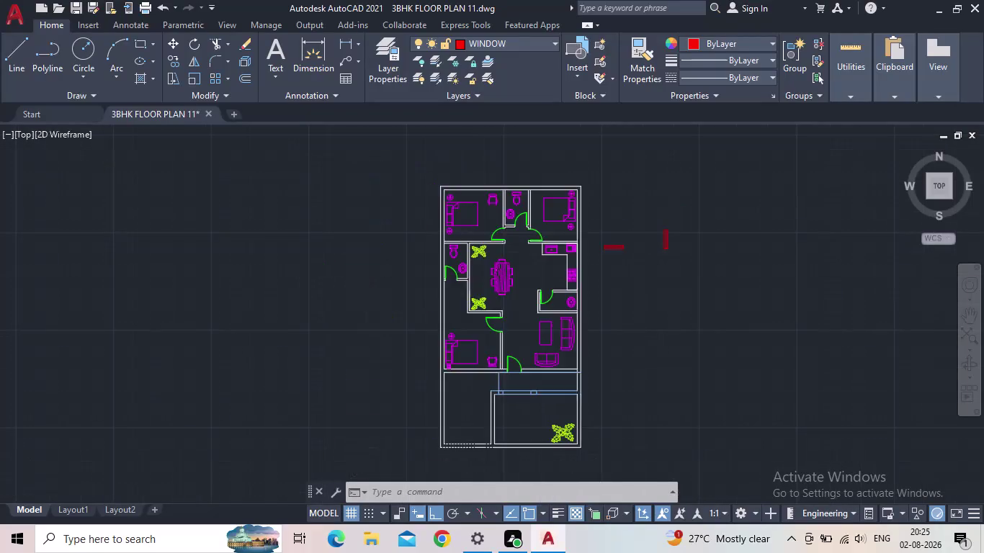
scroll(up, 3)
middle_drag(632, 269, 631, 306)
scroll(up, 3)
drag(631, 288, 627, 281)
click(540, 223)
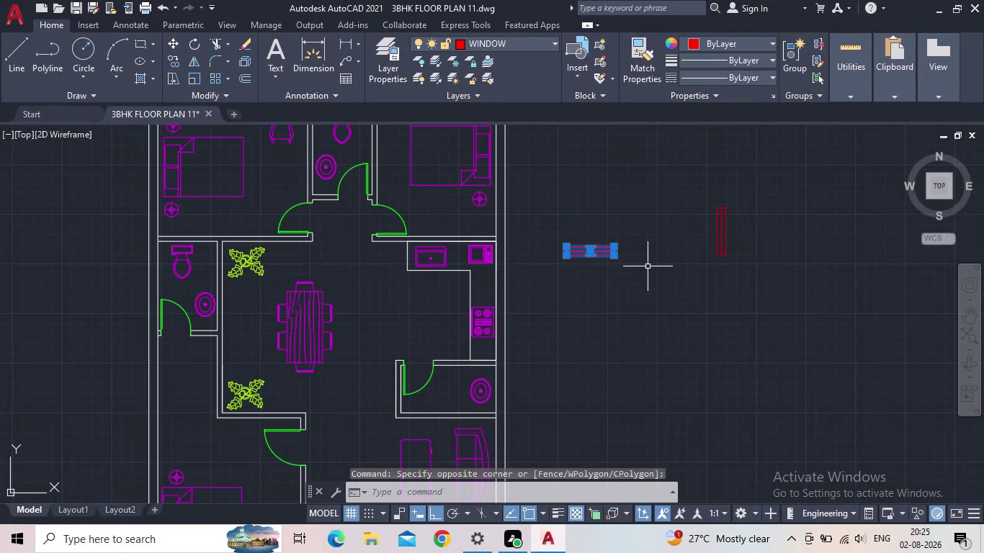
key(Escape)
drag(759, 281, 744, 263)
click(691, 181)
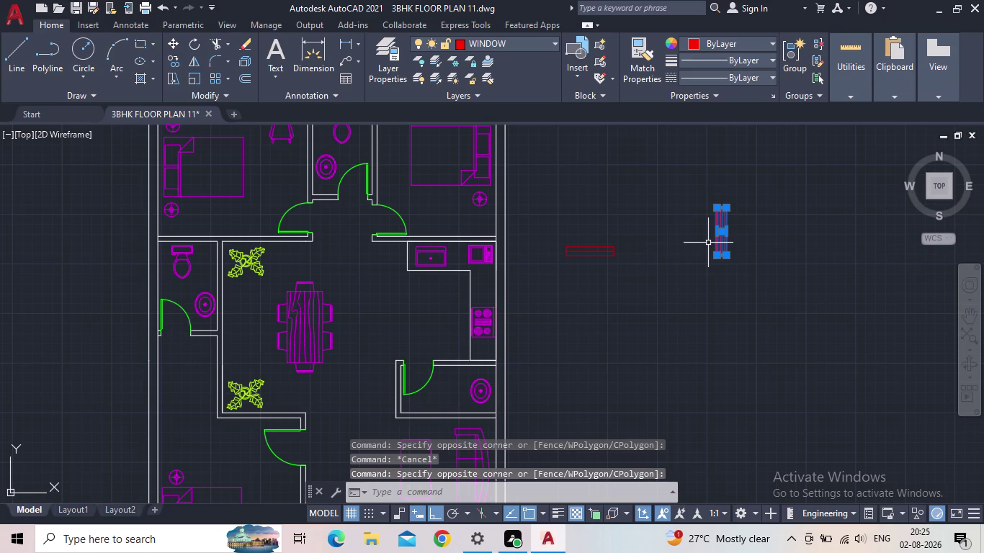
key(c)
key(o)
key(Return)
scroll(up, 3)
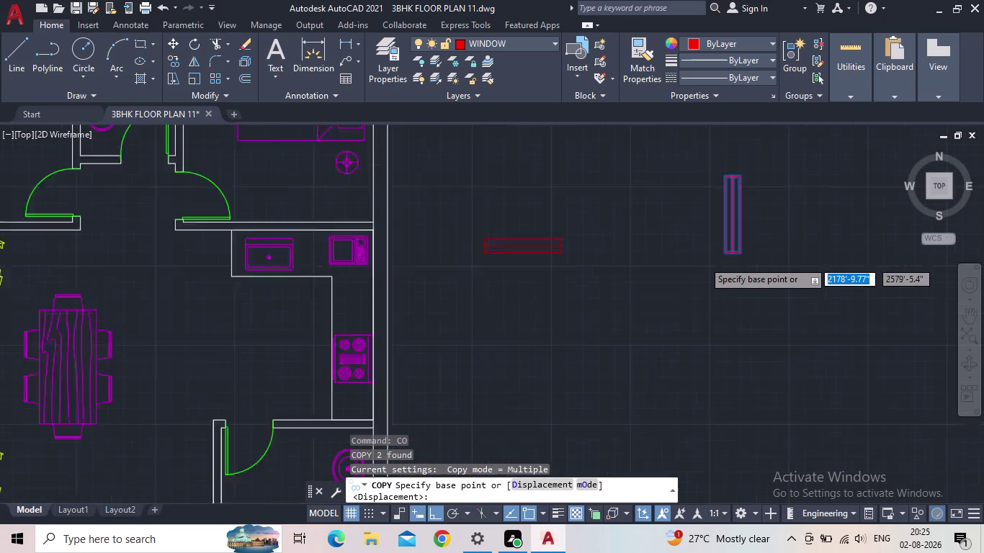
drag(764, 246, 755, 249)
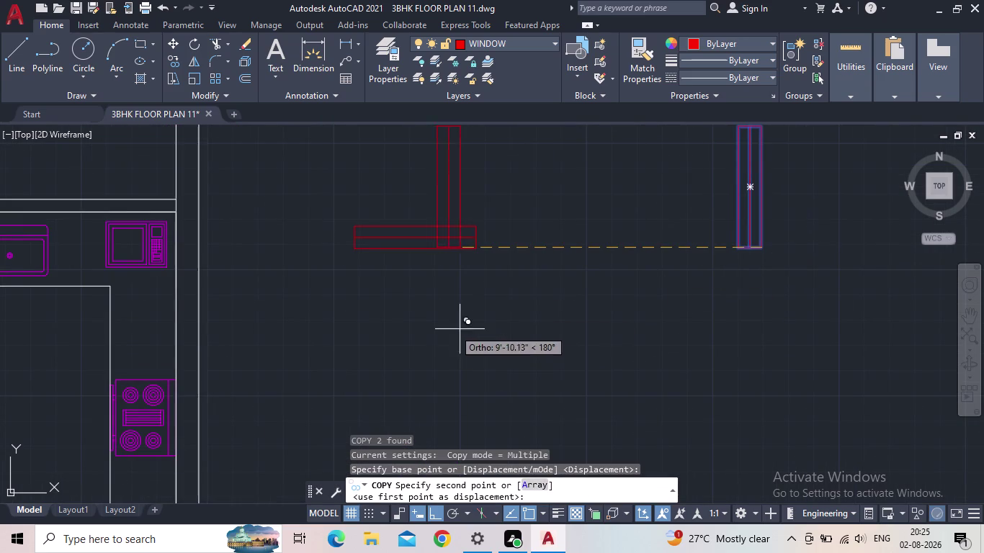
click(438, 508)
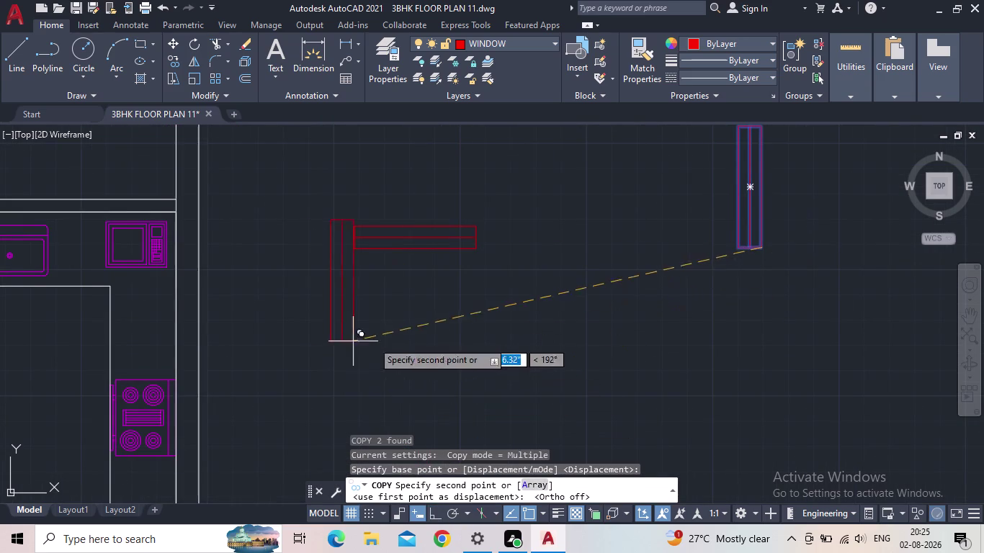
middle_drag(429, 351, 450, 359)
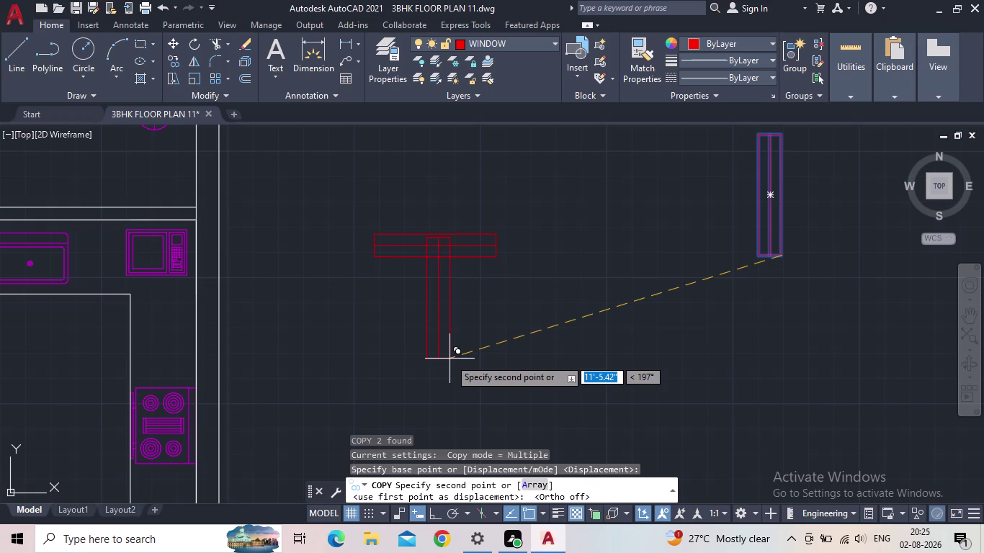
middle_drag(371, 393, 455, 367)
scroll(down, 3)
scroll(down, 3)
scroll(up, 3)
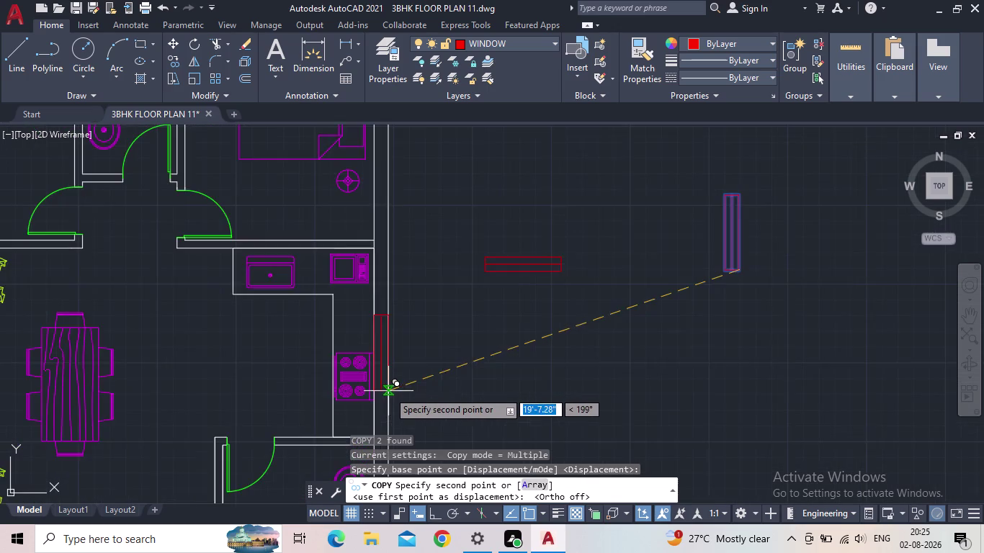
scroll(up, 3)
middle_drag(386, 369, 430, 307)
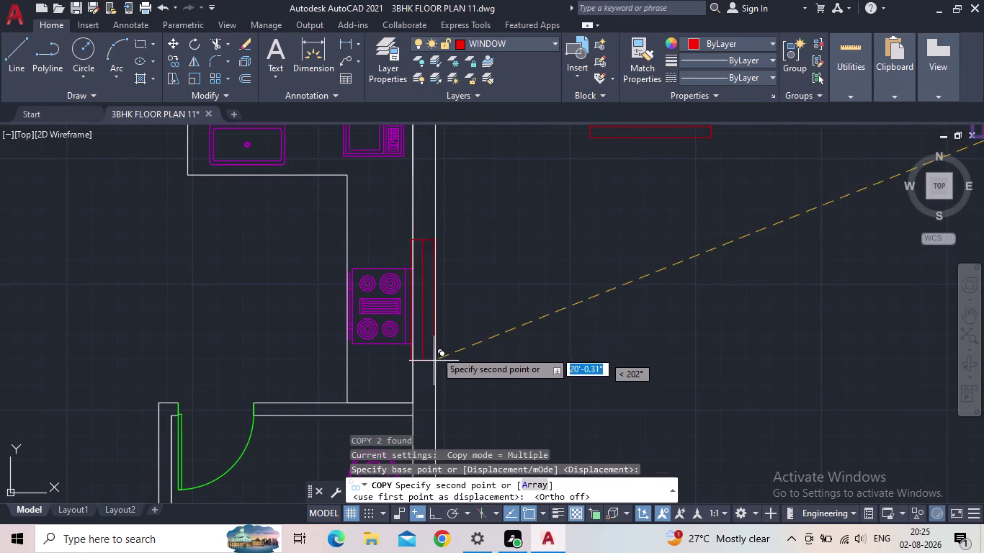
scroll(up, 3)
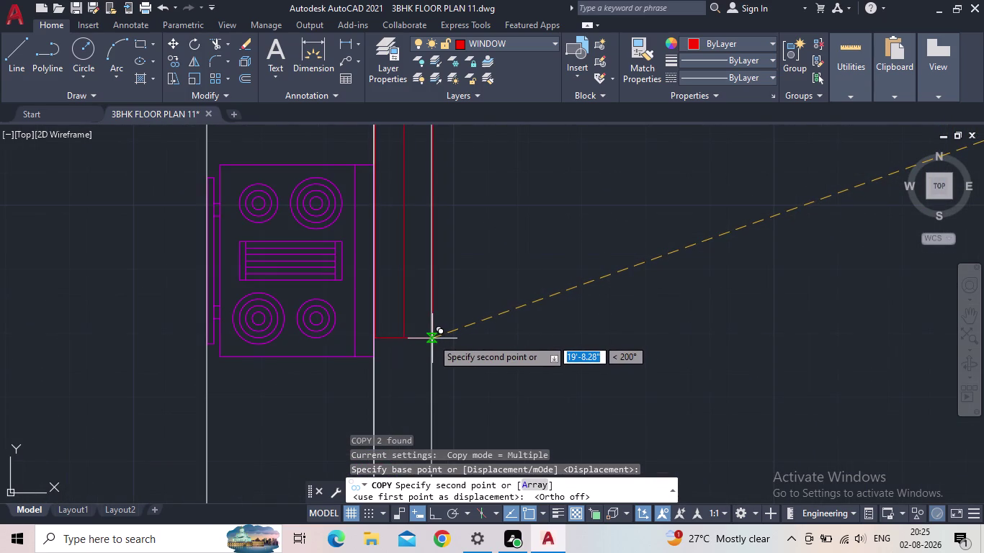
click(430, 339)
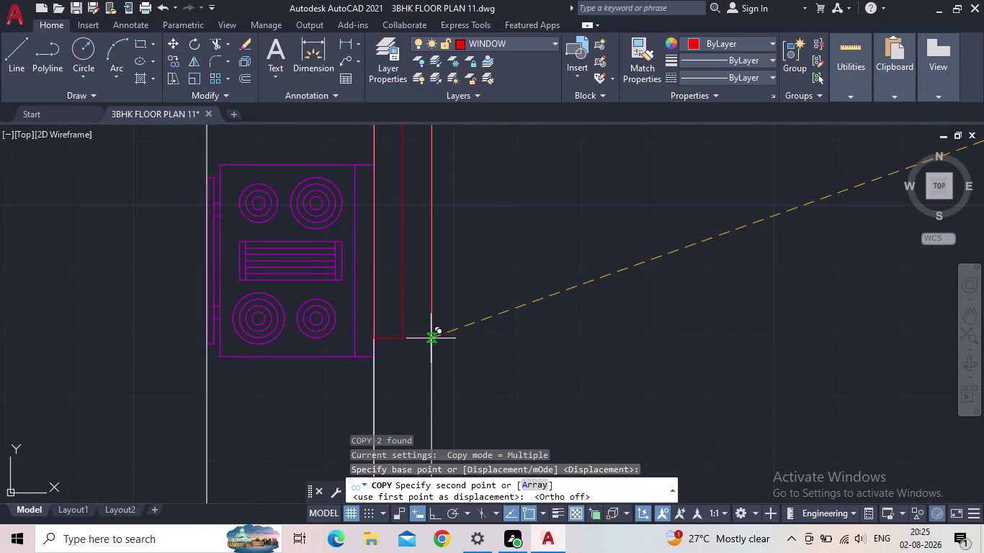
Place another window copy on the lower bedroom's left exterior wall.
scroll(down, 3)
middle_drag(579, 341, 484, 389)
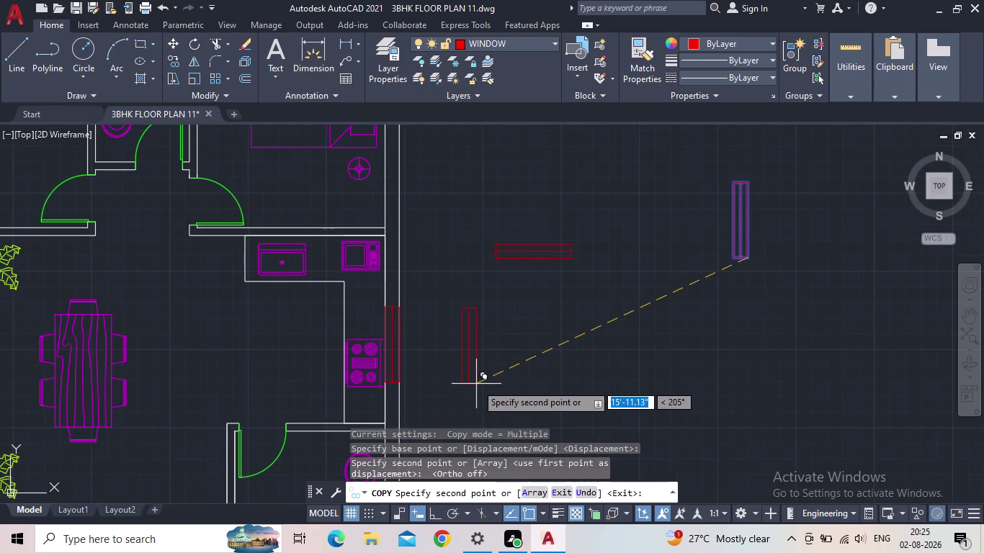
scroll(down, 3)
scroll(up, 3)
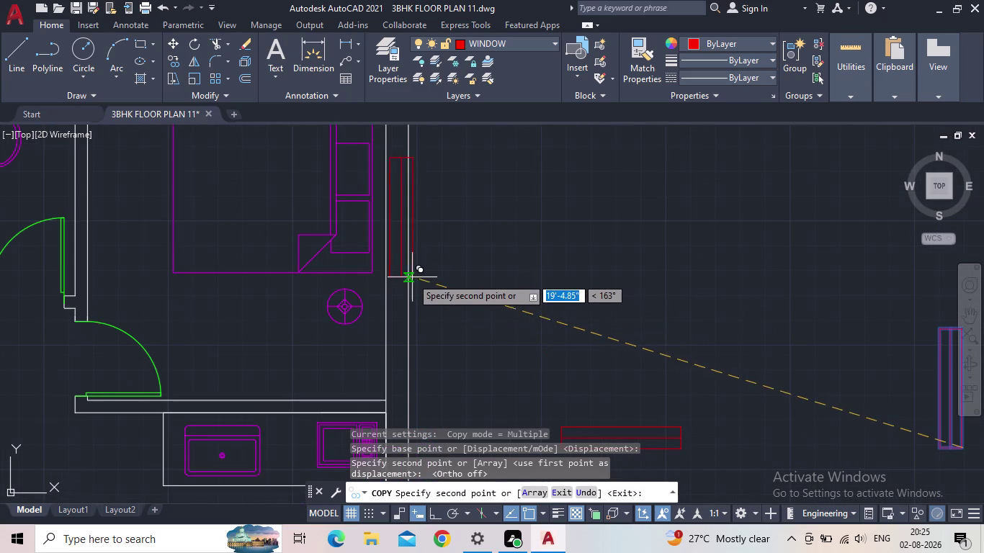
scroll(down, 3)
scroll(up, 3)
middle_drag(419, 293, 477, 310)
scroll(down, 3)
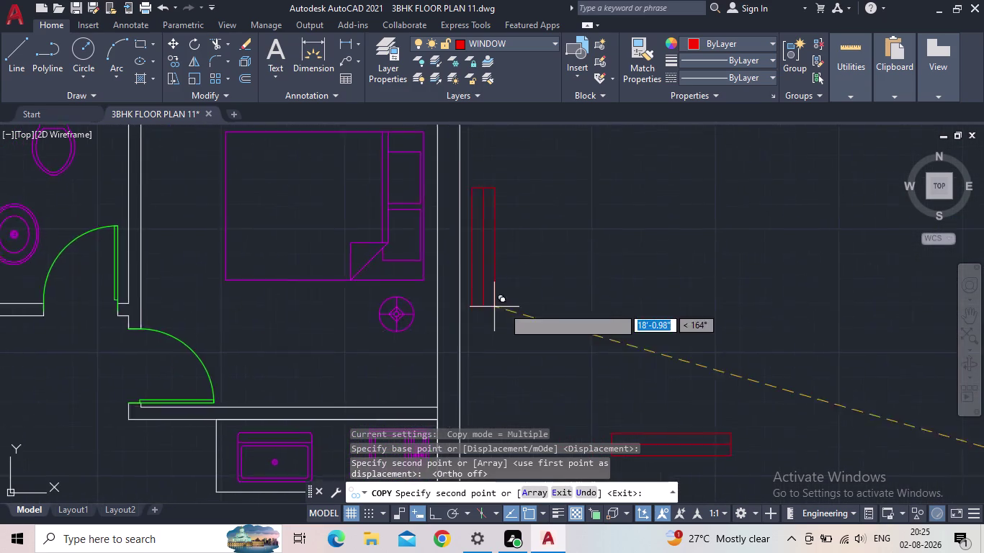
middle_drag(547, 321, 584, 319)
scroll(down, 3)
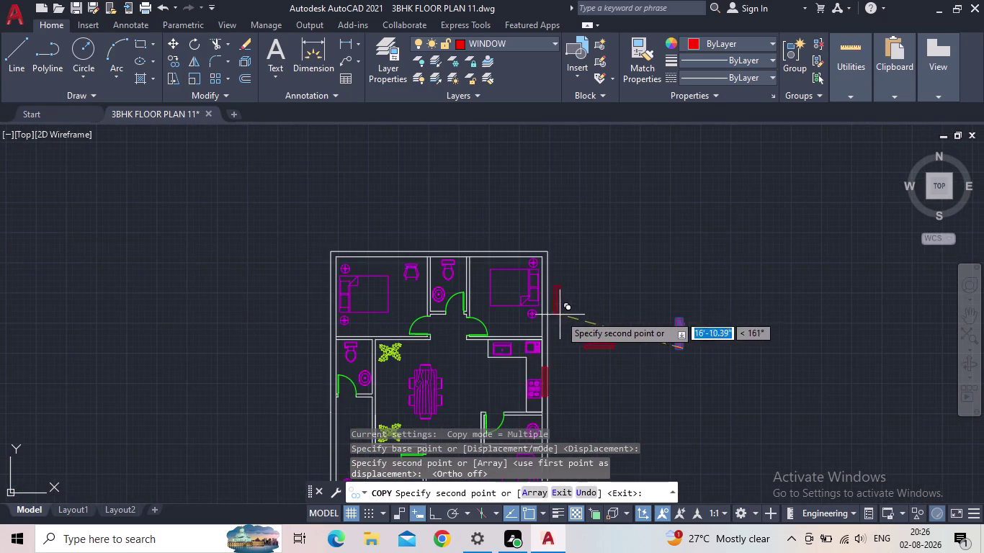
middle_drag(522, 317, 514, 233)
middle_drag(439, 330, 562, 264)
middle_click(562, 265)
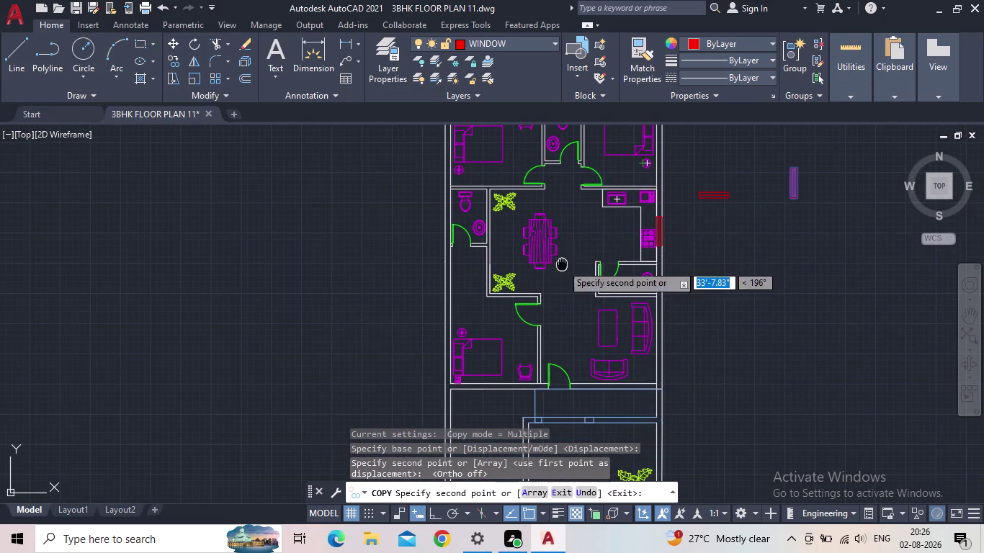
scroll(up, 3)
scroll(up, 3)
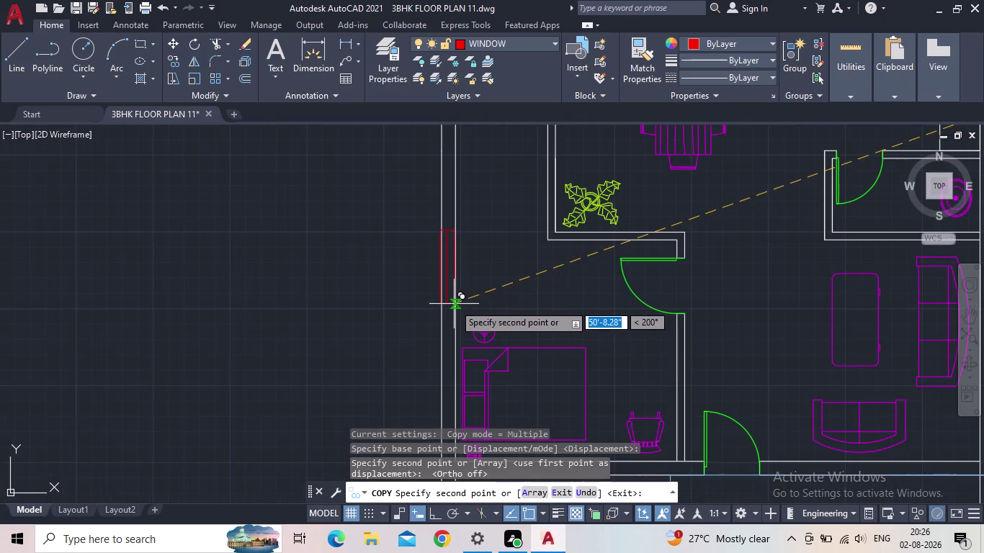
scroll(up, 3)
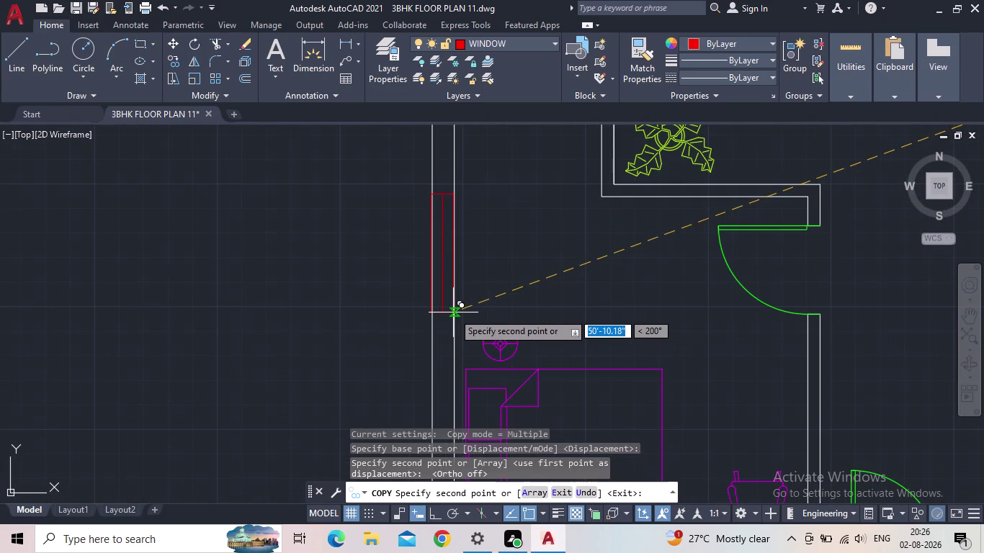
click(455, 313)
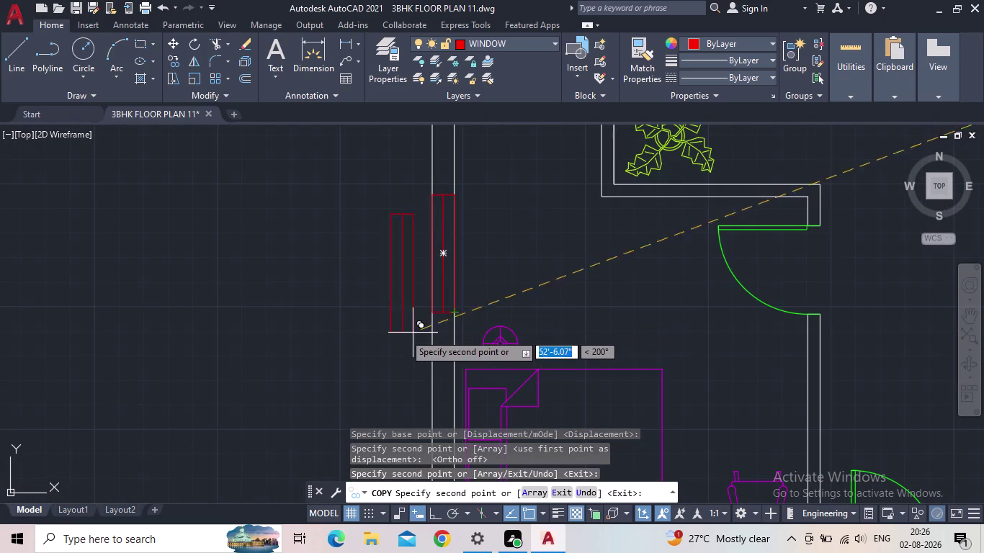
Place a window copy on the living room's right exterior wall, then end copying.
scroll(down, 3)
middle_drag(378, 337, 345, 265)
middle_drag(352, 367, 326, 313)
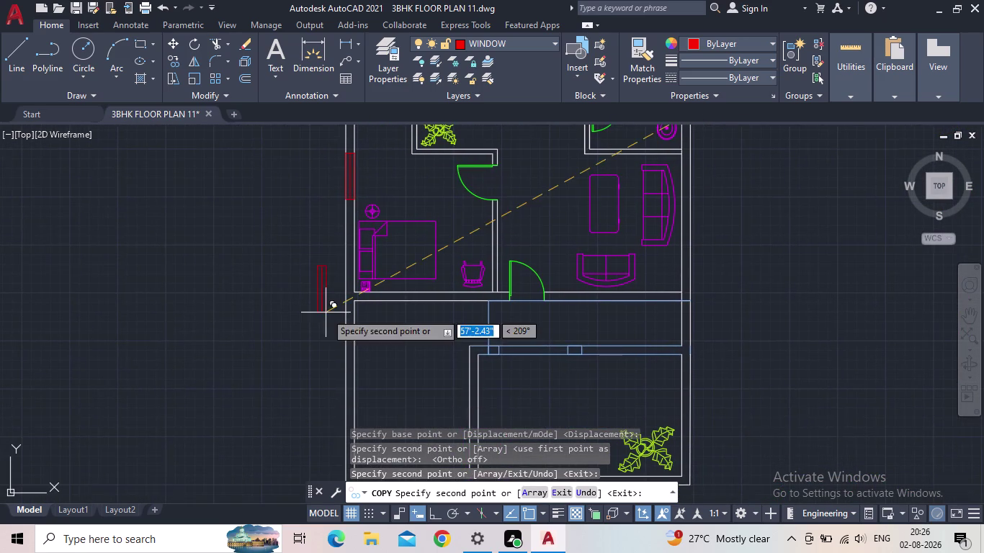
middle_drag(754, 319, 629, 375)
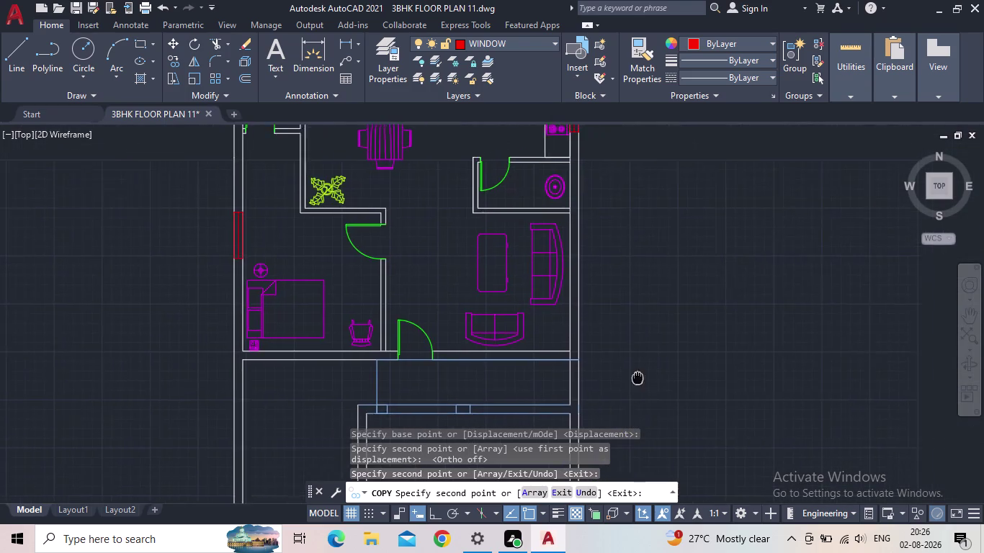
scroll(up, 3)
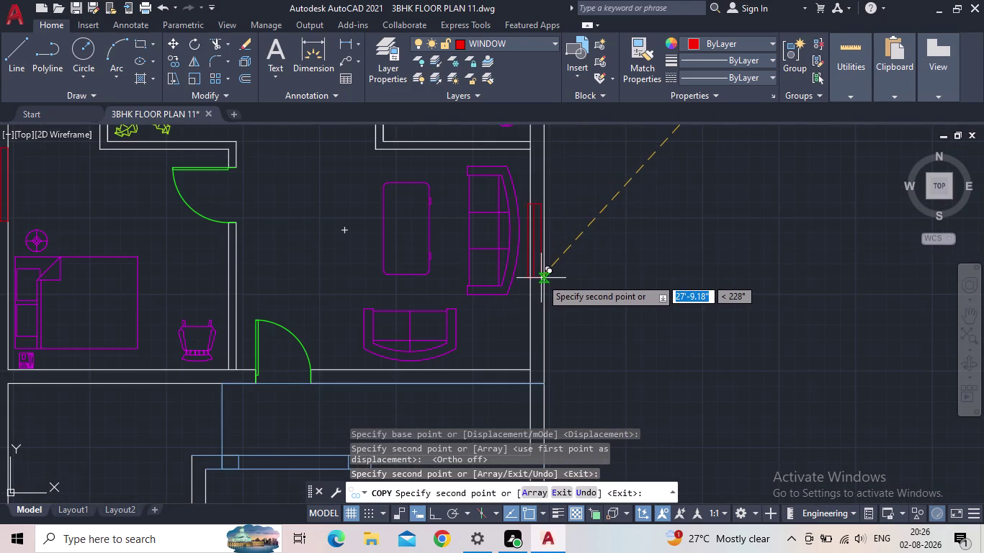
click(544, 279)
middle_drag(668, 294, 588, 387)
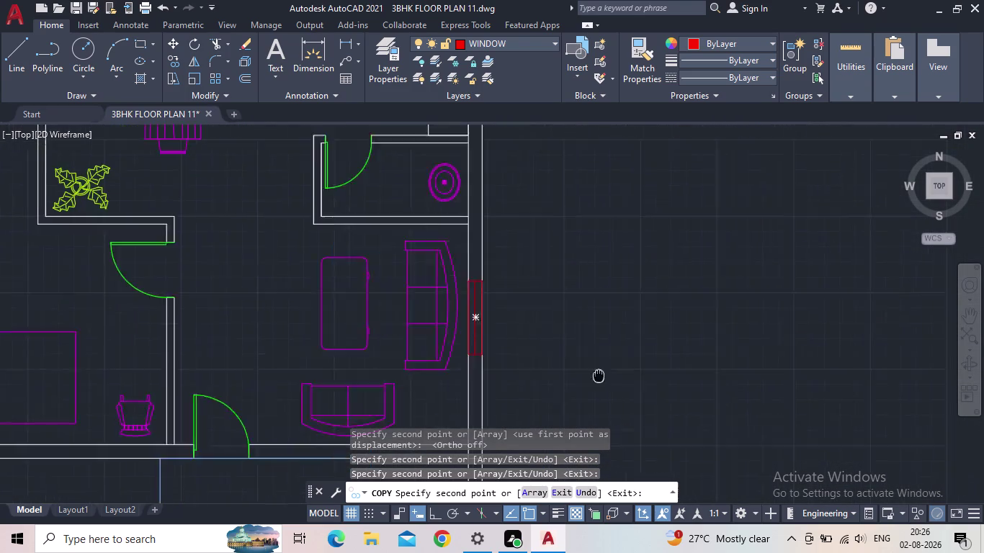
middle_drag(588, 387, 567, 413)
scroll(down, 3)
key(Escape)
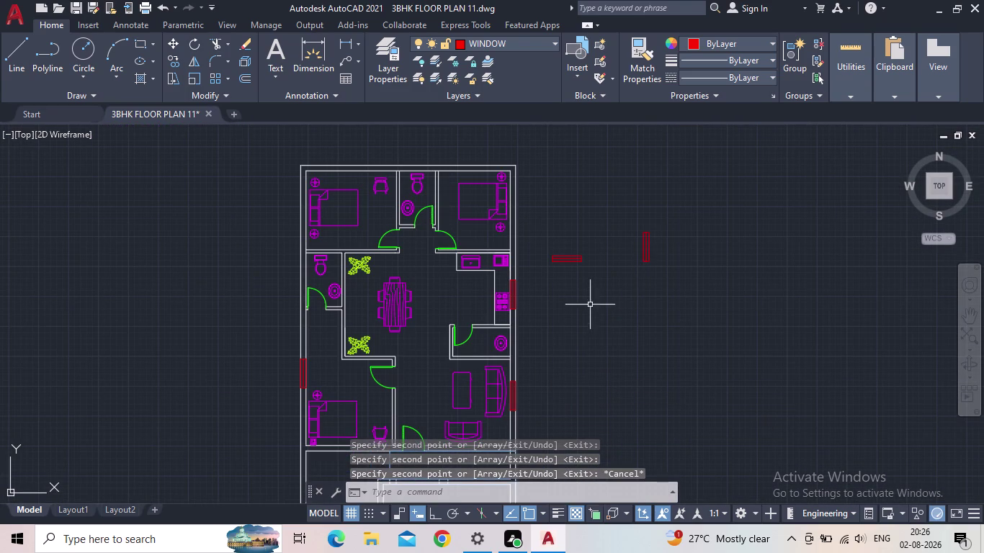
Copy the horizontal window symbol onto the top exterior wall above the upper bedrooms.
drag(592, 305, 577, 275)
click(537, 232)
scroll(up, 3)
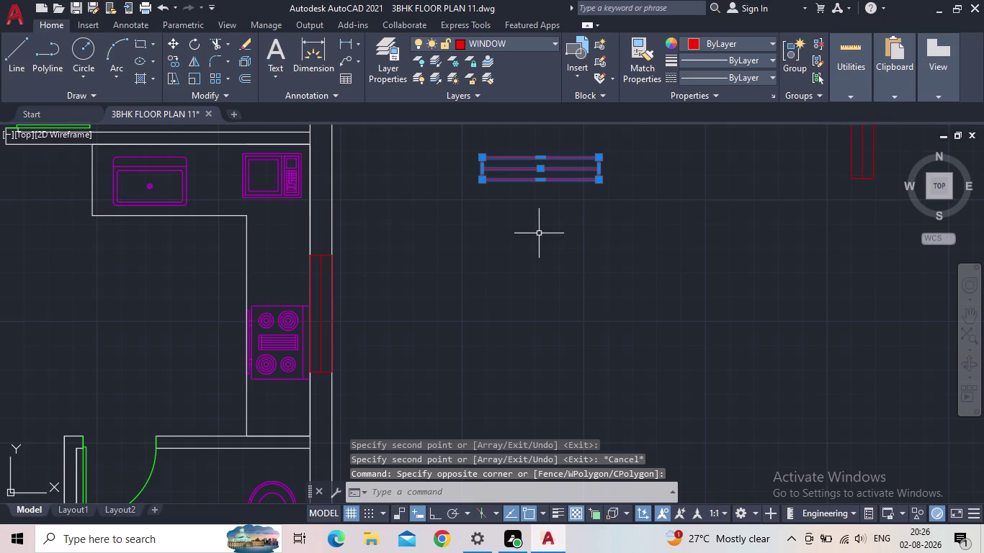
middle_drag(539, 233, 539, 335)
key(c)
key(o)
key(Return)
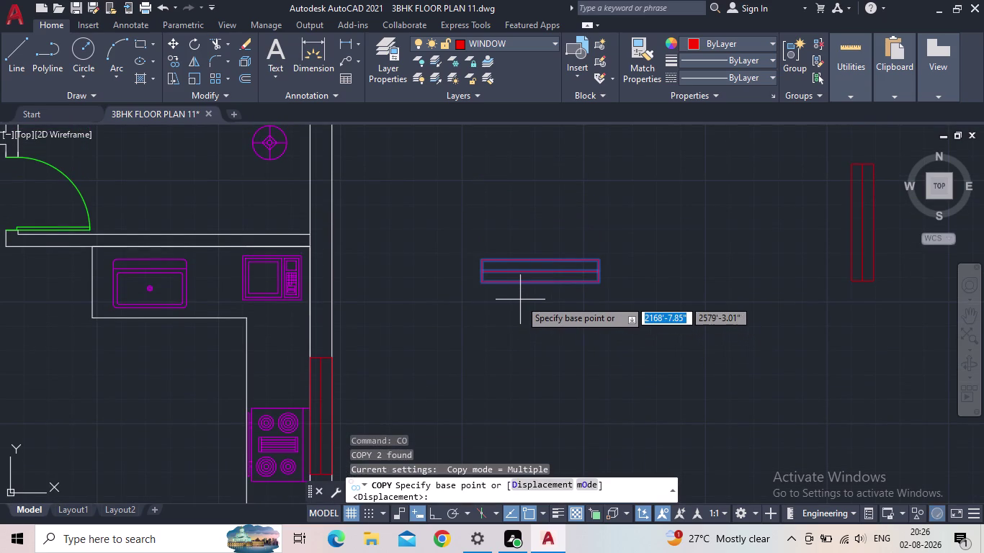
click(479, 282)
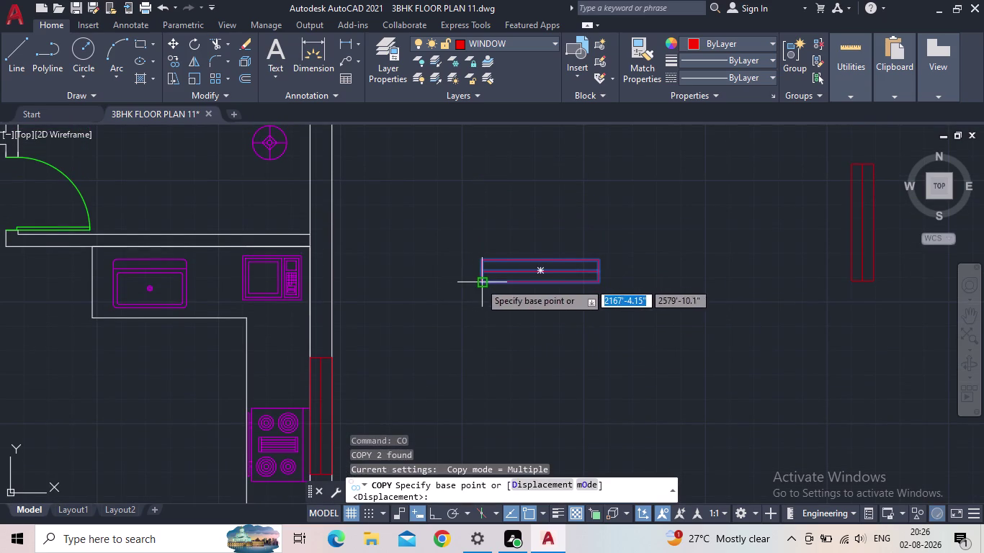
middle_drag(431, 199, 487, 278)
scroll(down, 3)
middle_drag(496, 281, 497, 287)
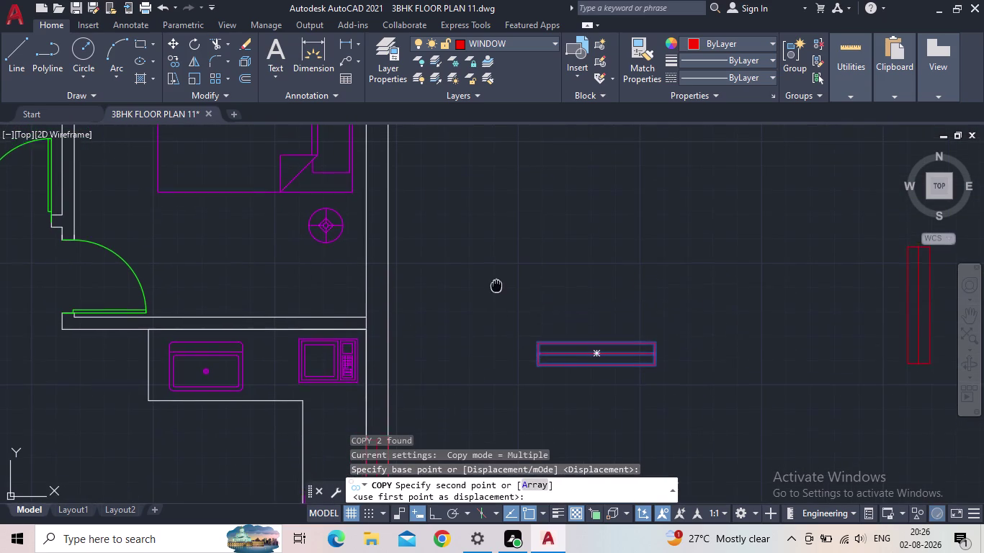
middle_drag(497, 287, 632, 414)
scroll(down, 3)
scroll(up, 3)
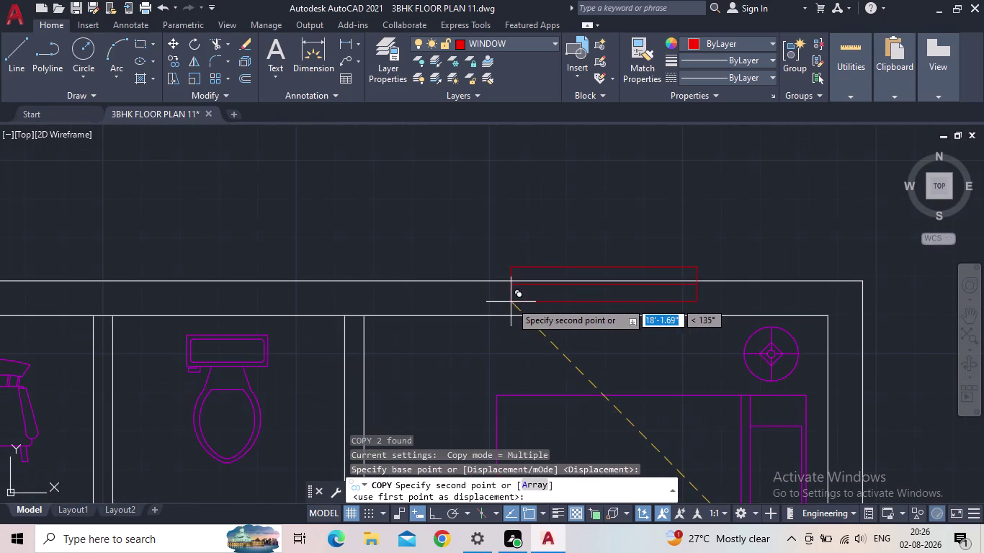
scroll(up, 3)
click(516, 324)
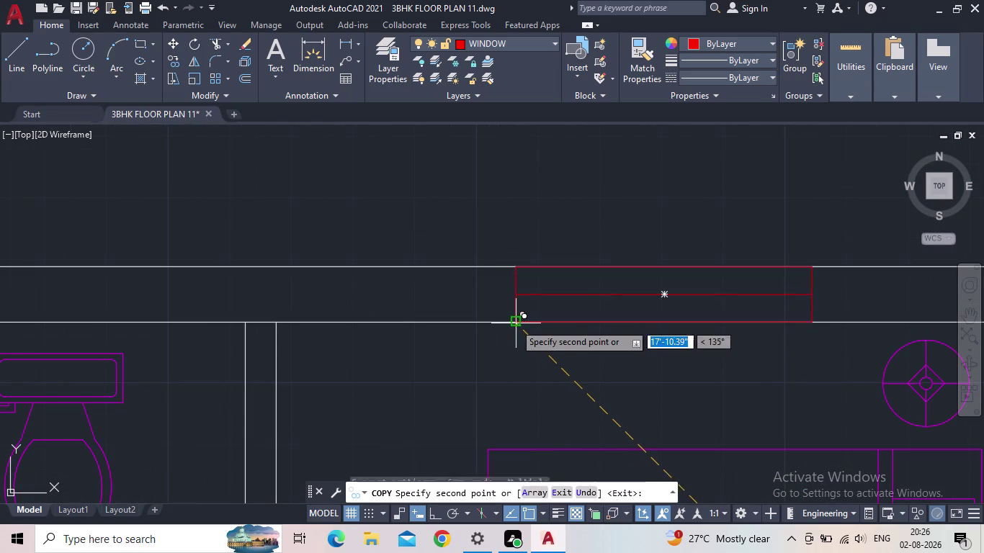
Place a second window copy toward the left end of the top wall, then end copying.
scroll(down, 3)
middle_drag(447, 336, 641, 273)
middle_drag(119, 270, 122, 271)
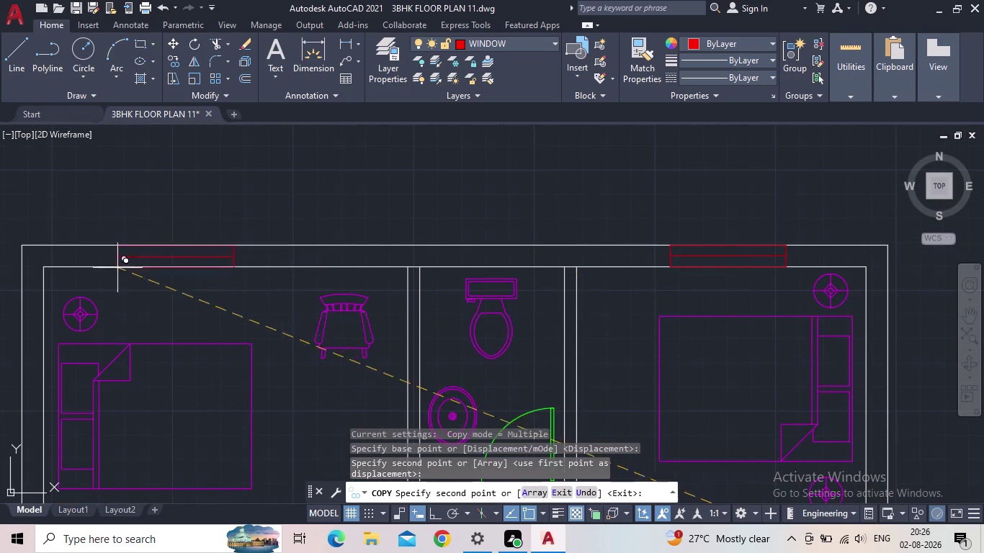
middle_drag(121, 271, 320, 271)
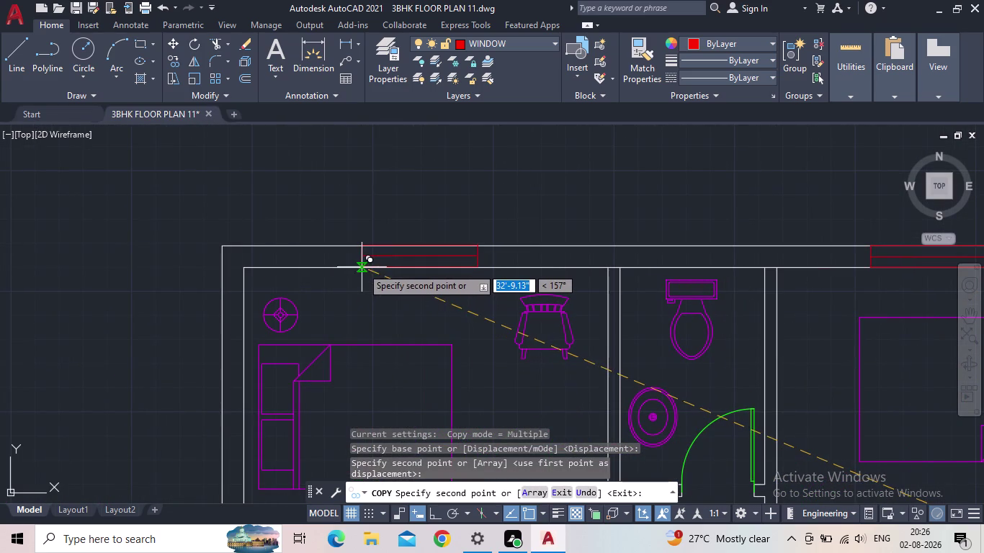
click(361, 268)
middle_drag(394, 337, 391, 282)
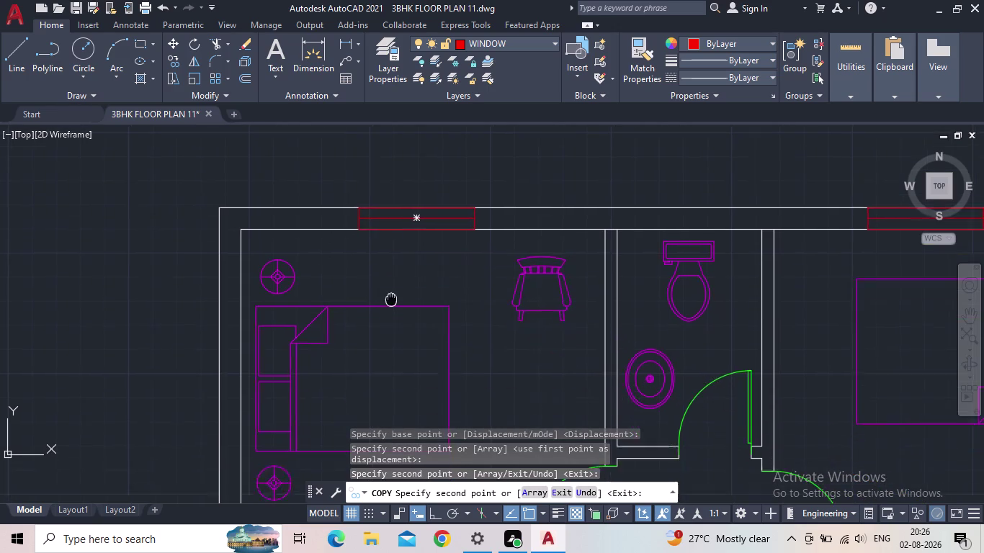
middle_drag(391, 282, 385, 236)
scroll(down, 3)
middle_drag(396, 326, 427, 233)
middle_drag(404, 353, 423, 224)
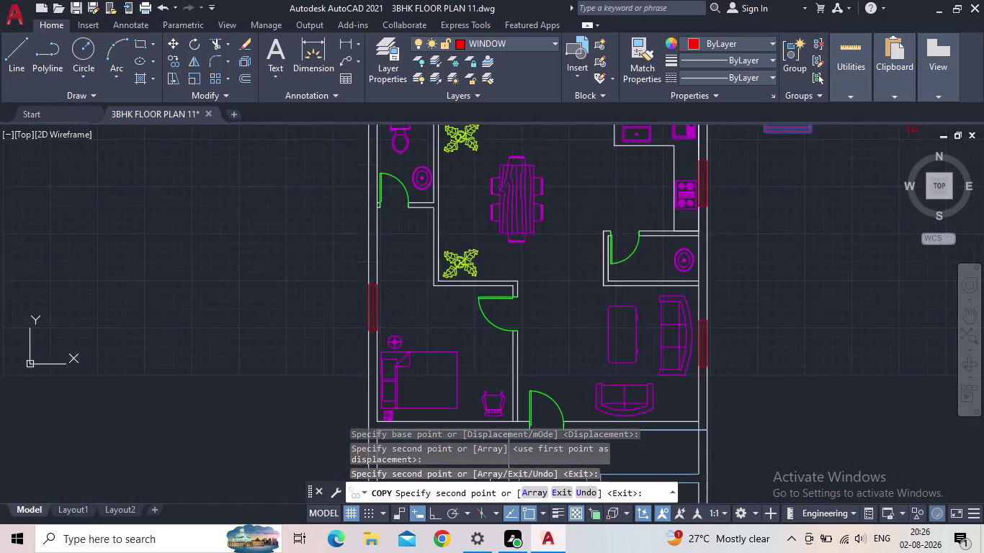
scroll(down, 3)
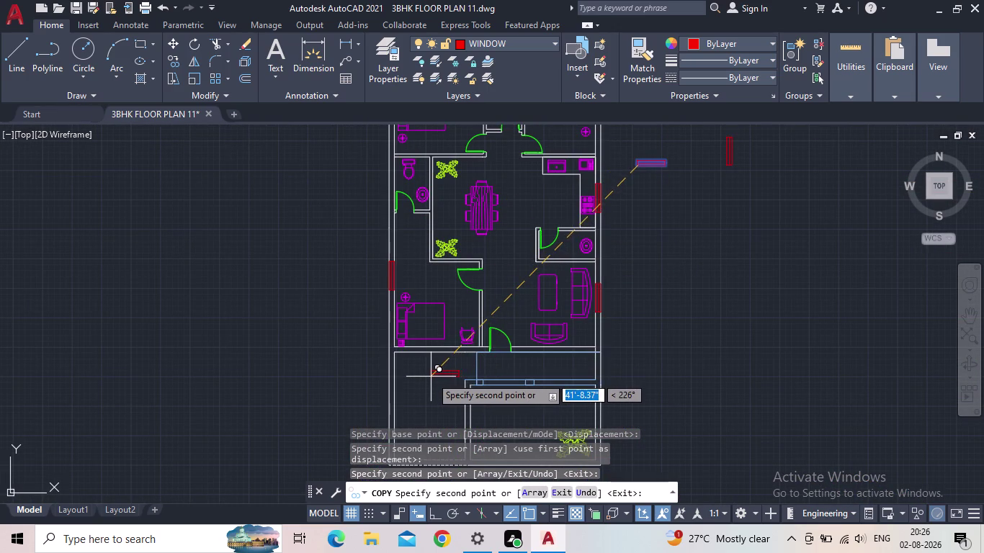
scroll(up, 3)
scroll(up, 3)
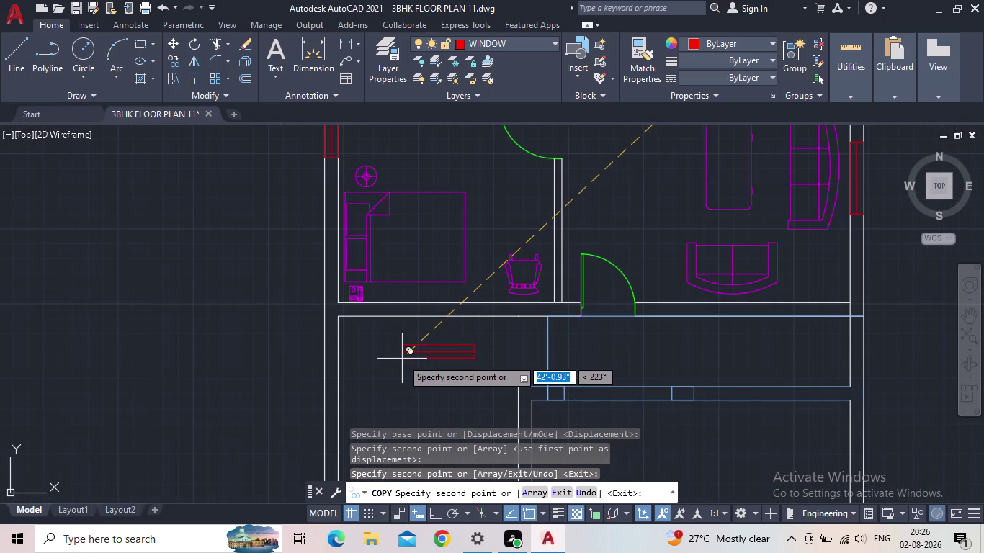
scroll(down, 3)
middle_drag(402, 359, 329, 376)
scroll(down, 3)
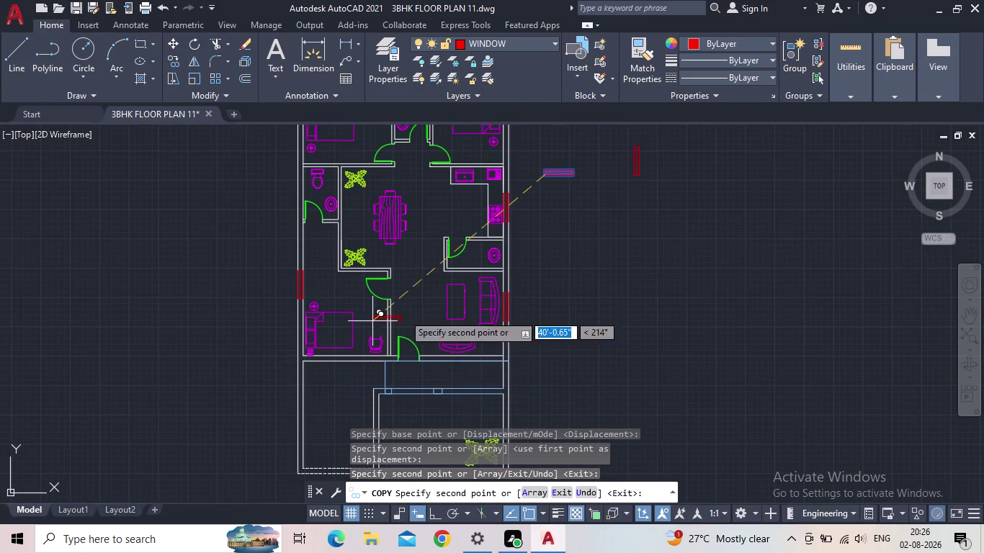
middle_drag(558, 260, 475, 379)
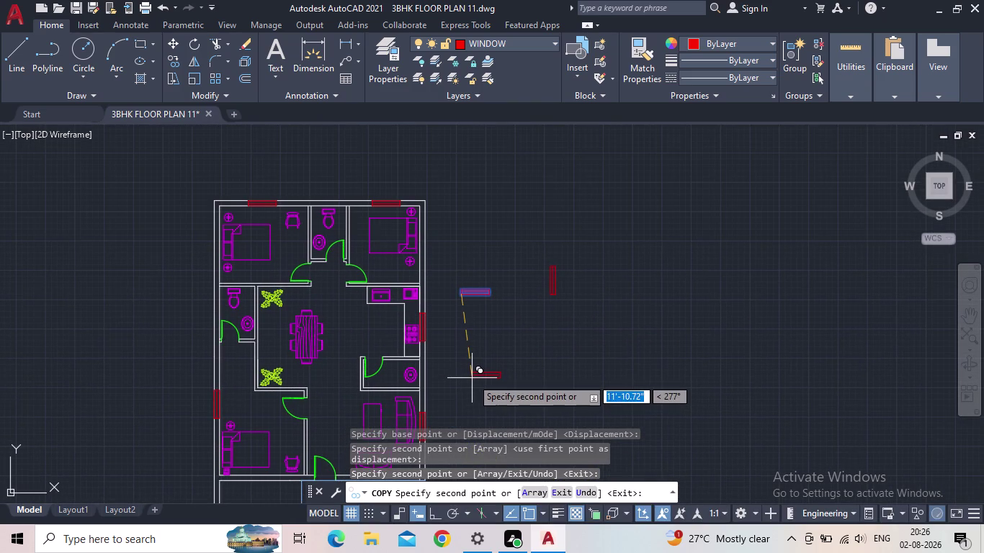
key(Escape)
click(578, 330)
click(568, 333)
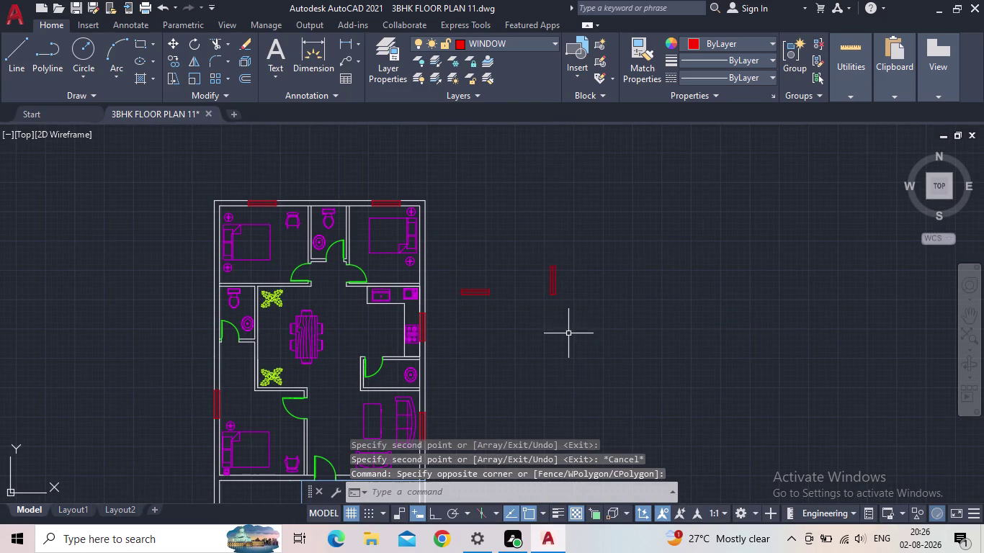
Draw a 9" by 2' rectangle beside the plan using RECTANG dimensions.
key(r)
key(e)
key(c)
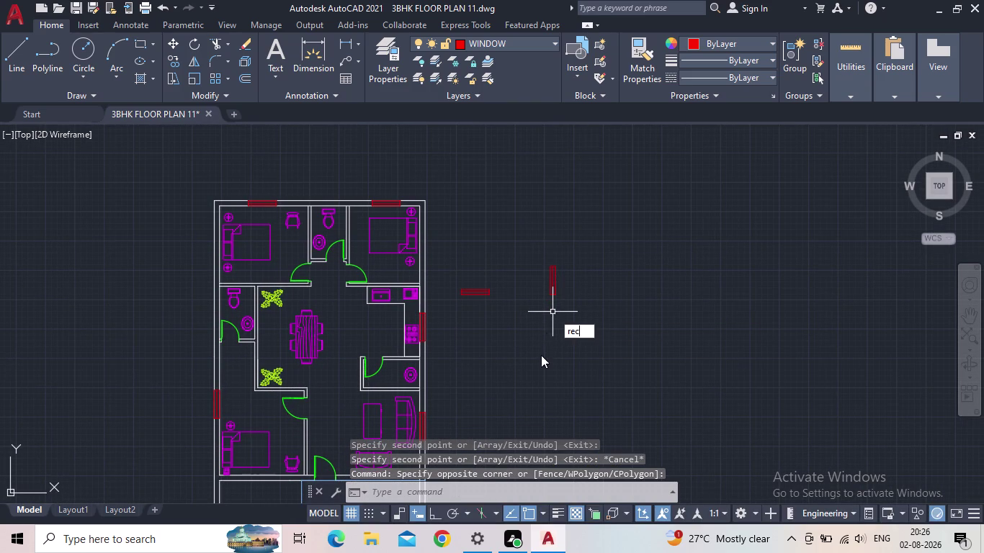
key(space)
drag(539, 372, 544, 379)
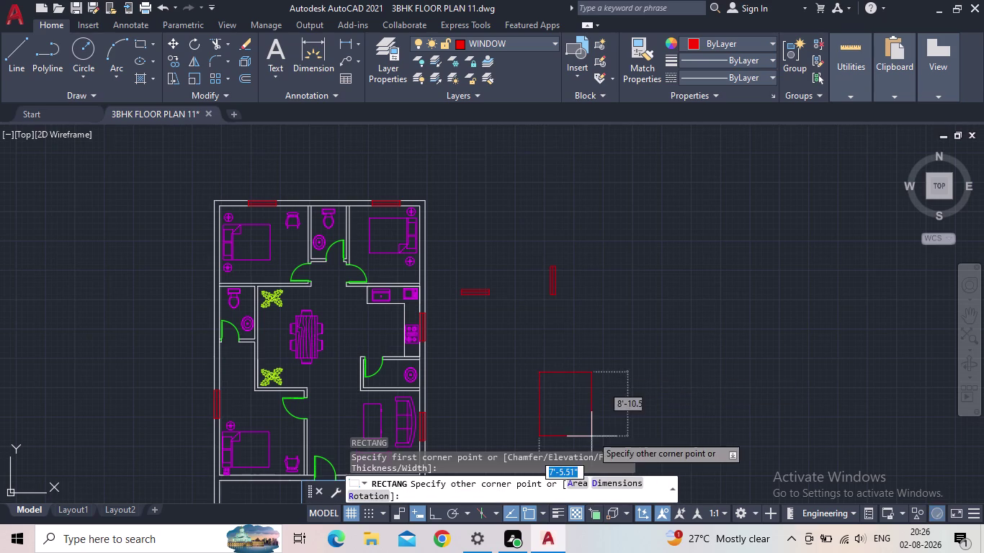
middle_drag(589, 429, 557, 328)
scroll(down, 3)
key(d)
key(space)
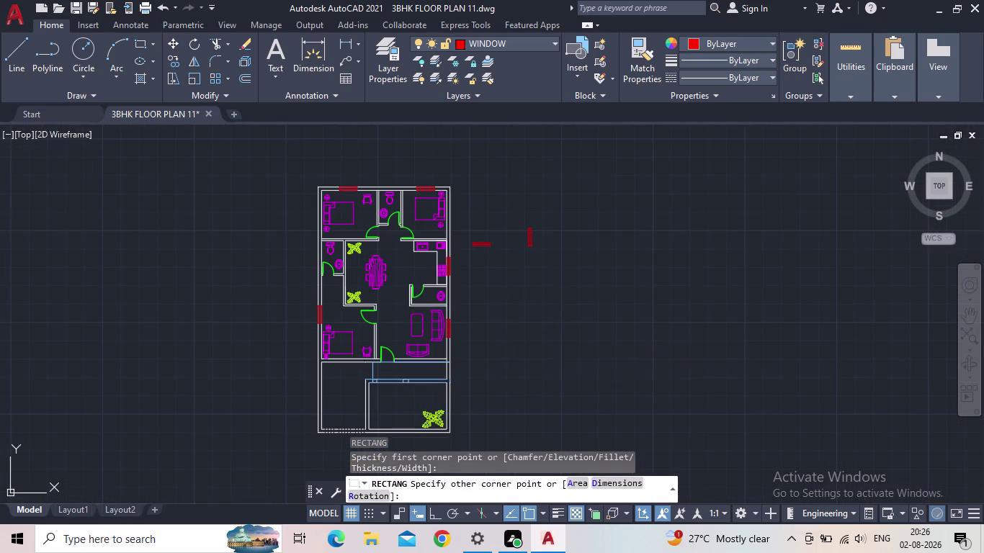
text(9)
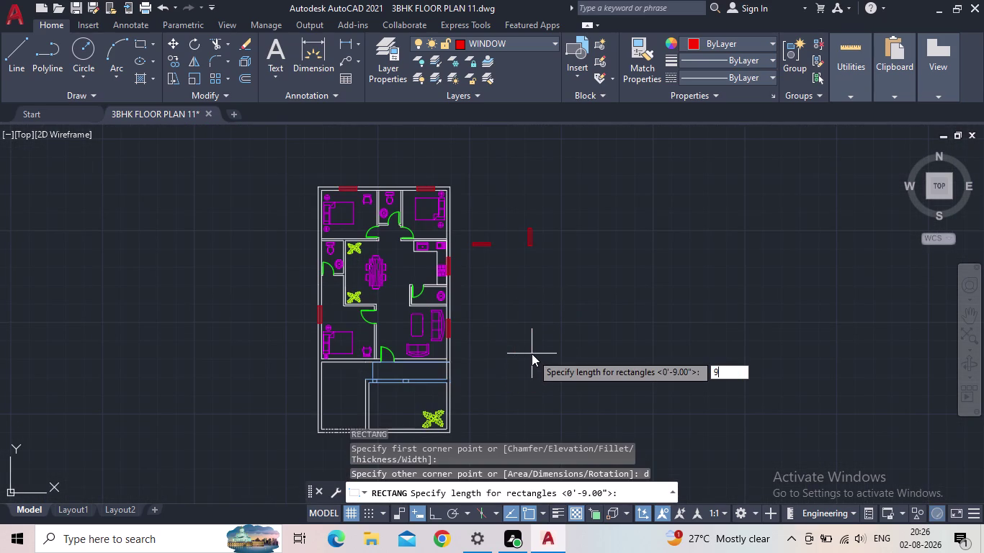
text(")
key(Return)
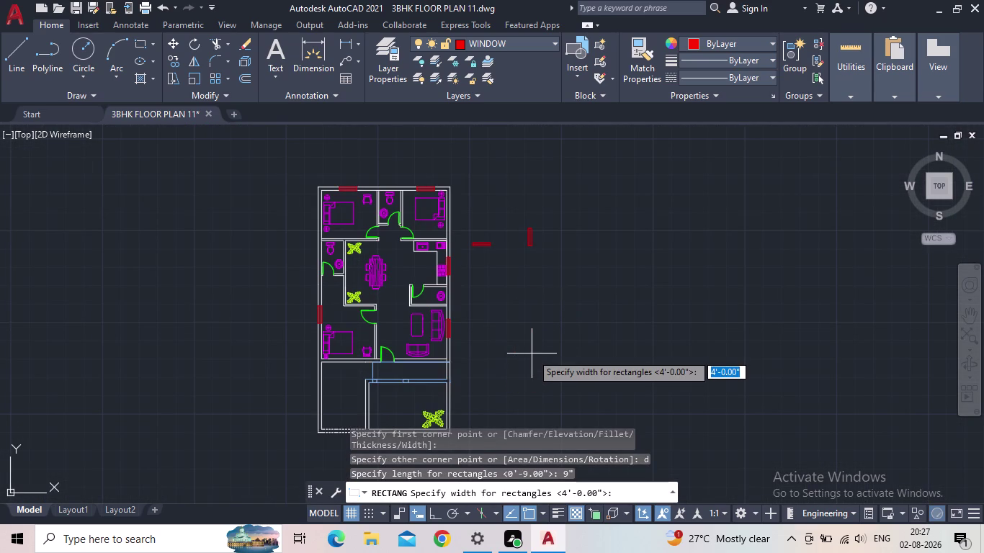
key(2)
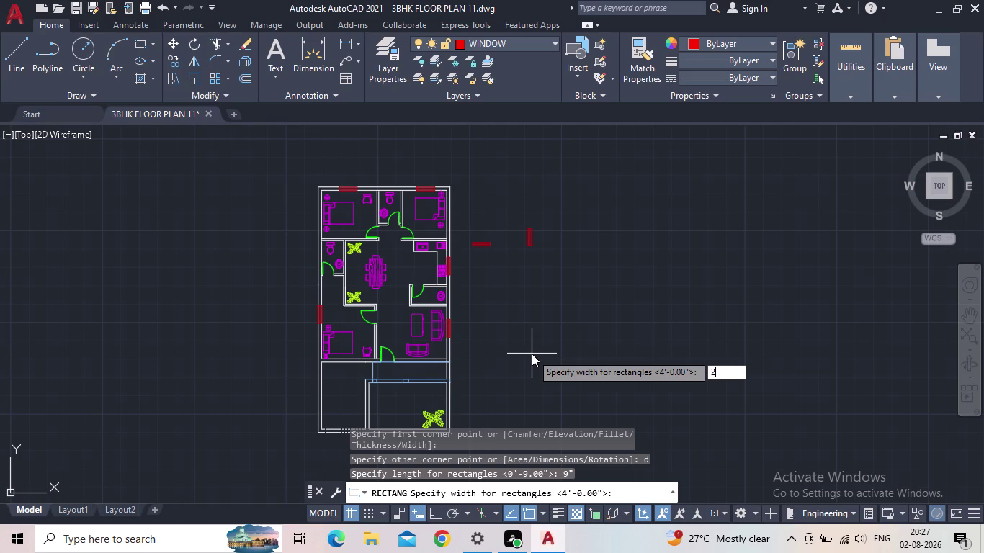
key(apostrophe)
key(Return)
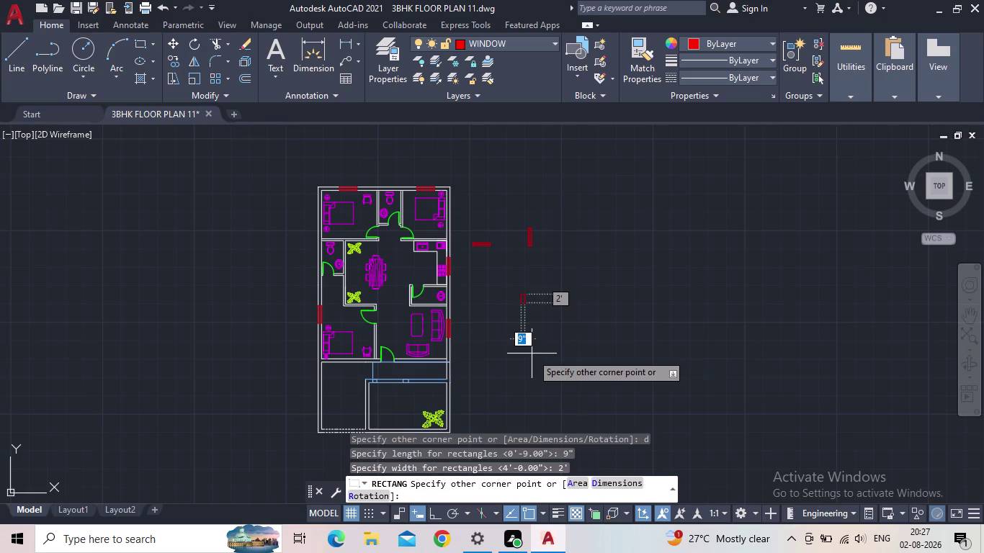
click(531, 354)
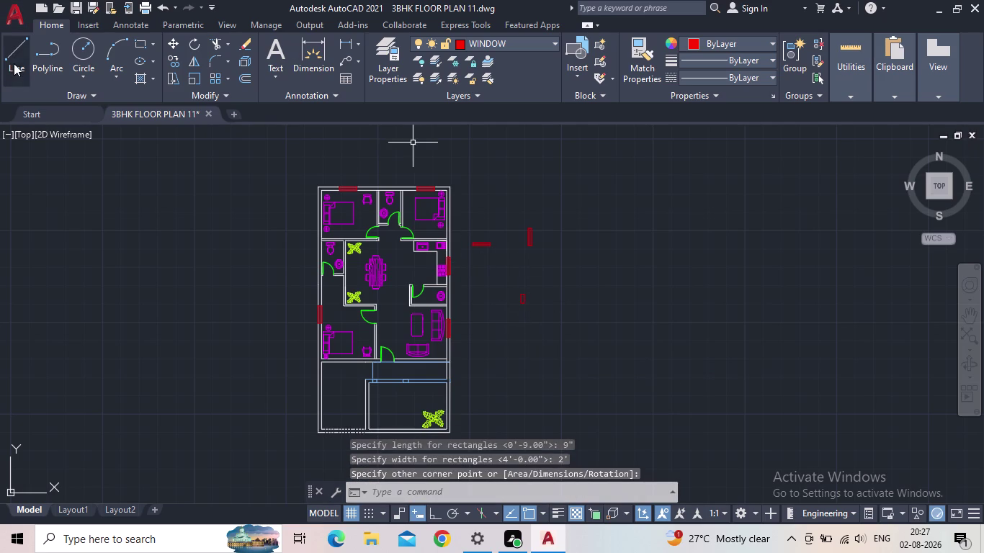
Draw a centre line from the rectangle's top midpoint to its bottom edge.
click(14, 63)
scroll(up, 3)
scroll(up, 3)
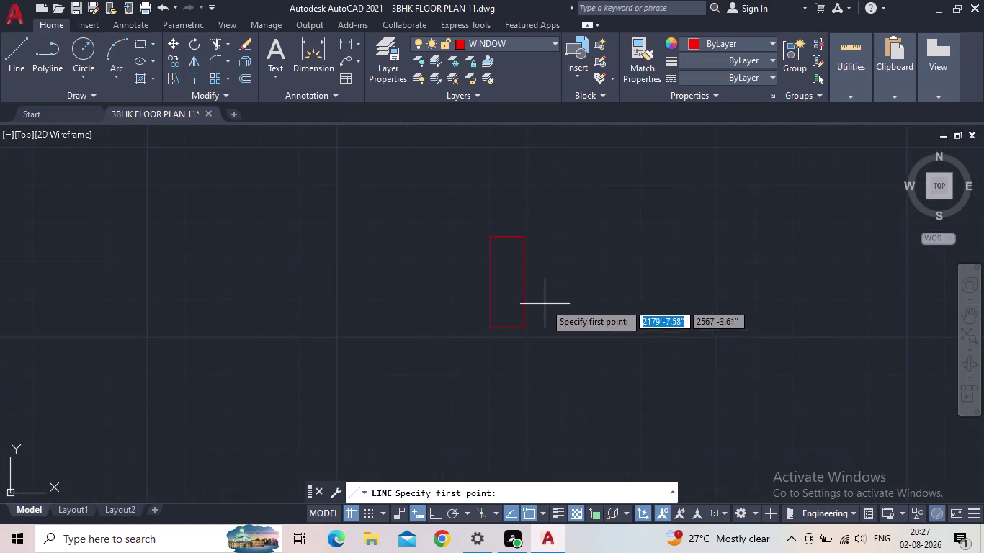
scroll(up, 3)
click(491, 200)
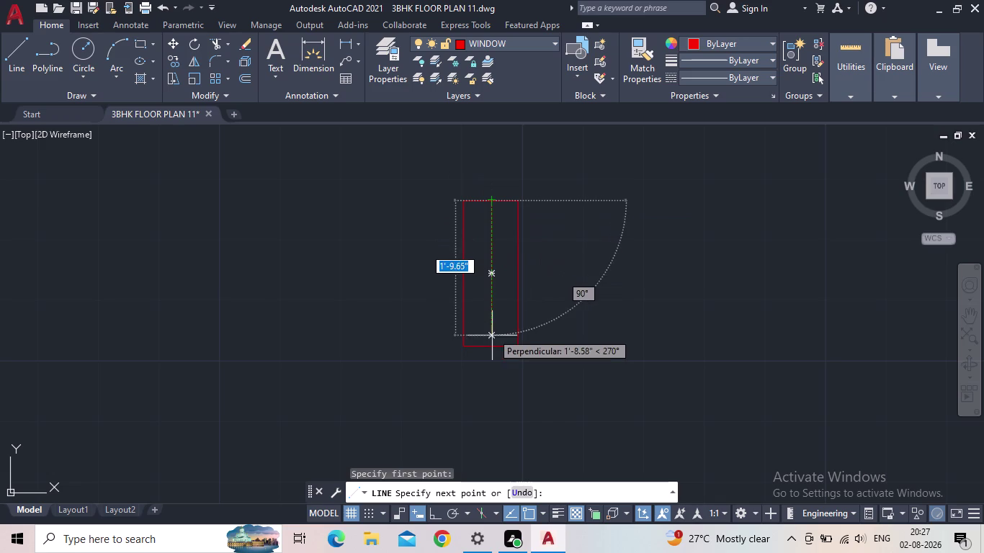
click(490, 344)
key(Escape)
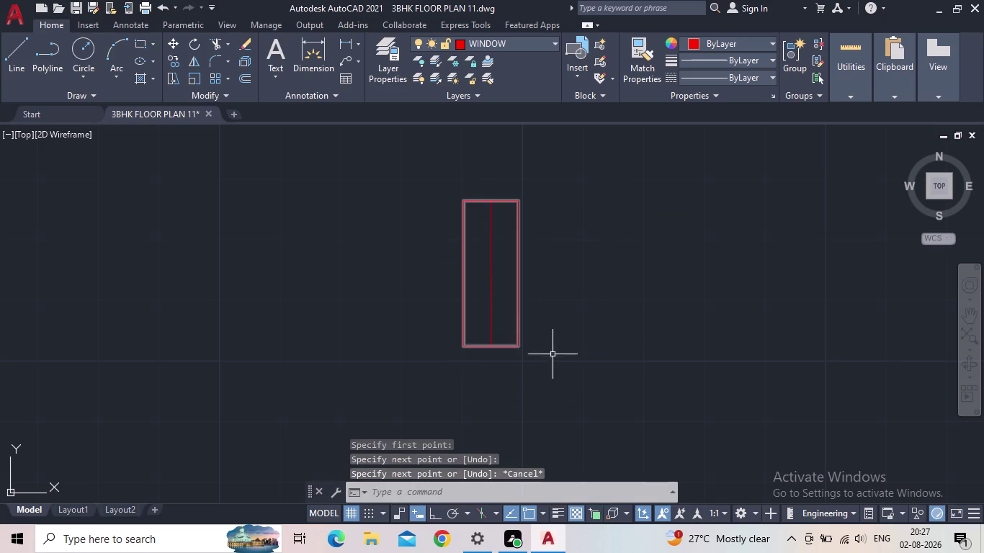
Copy the rectangle and centre line to the left, then select the copy.
drag(563, 365, 511, 341)
click(408, 307)
key(c)
key(o)
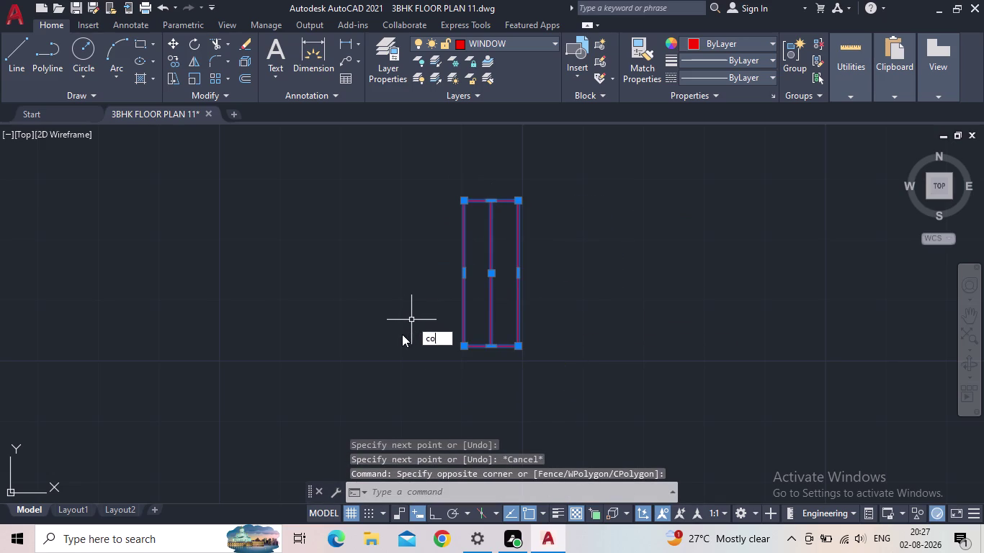
key(Return)
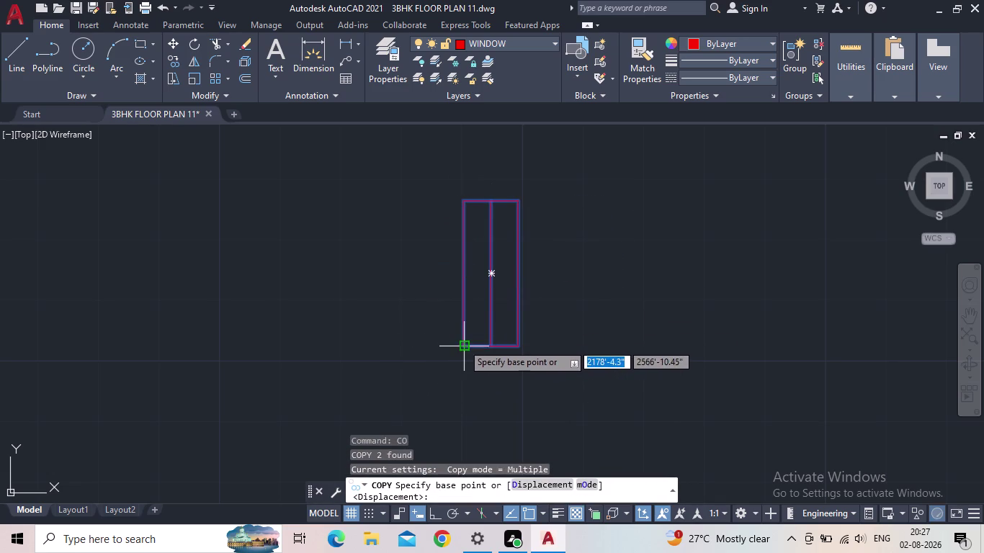
click(465, 343)
middle_drag(216, 337, 538, 395)
scroll(up, 3)
scroll(down, 3)
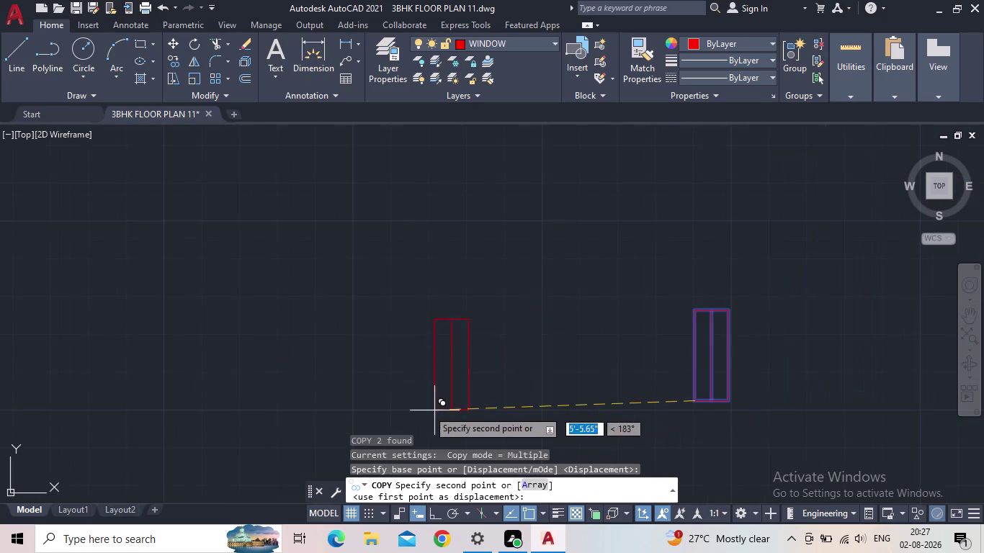
click(367, 407)
key(Escape)
drag(502, 419, 494, 418)
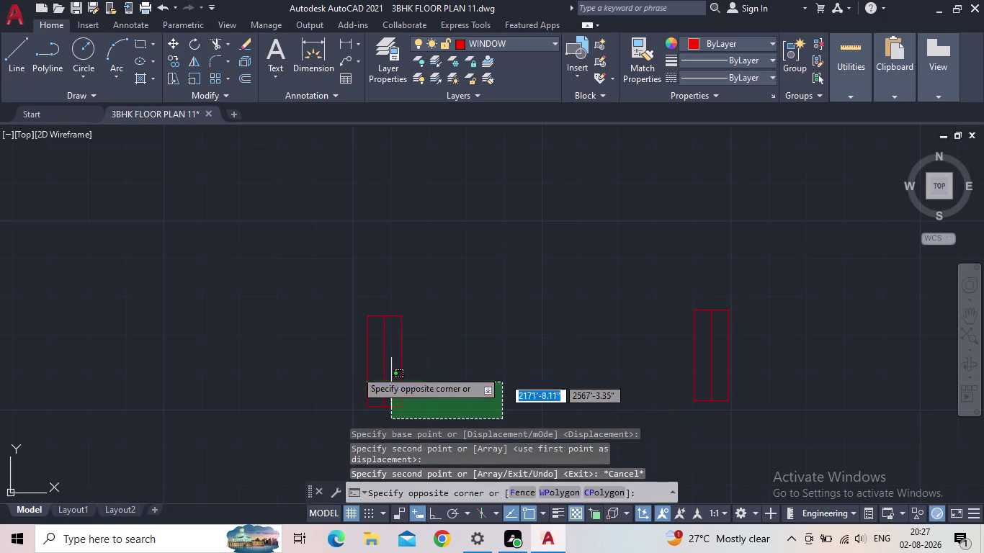
click(270, 332)
Rotate the copied window symbol 90° about its bottom-left corner with Ortho on.
key(r)
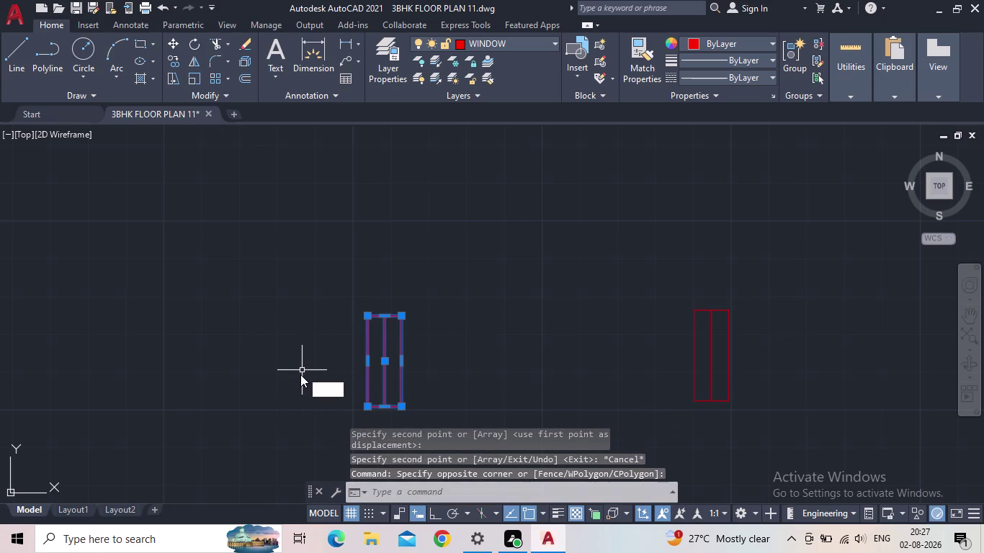
key(o)
key(Return)
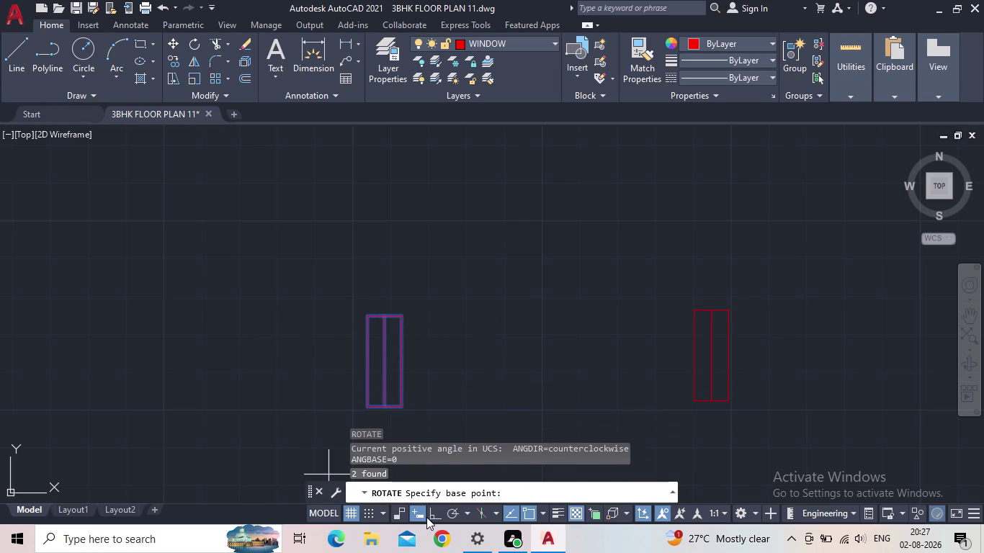
click(431, 515)
click(372, 403)
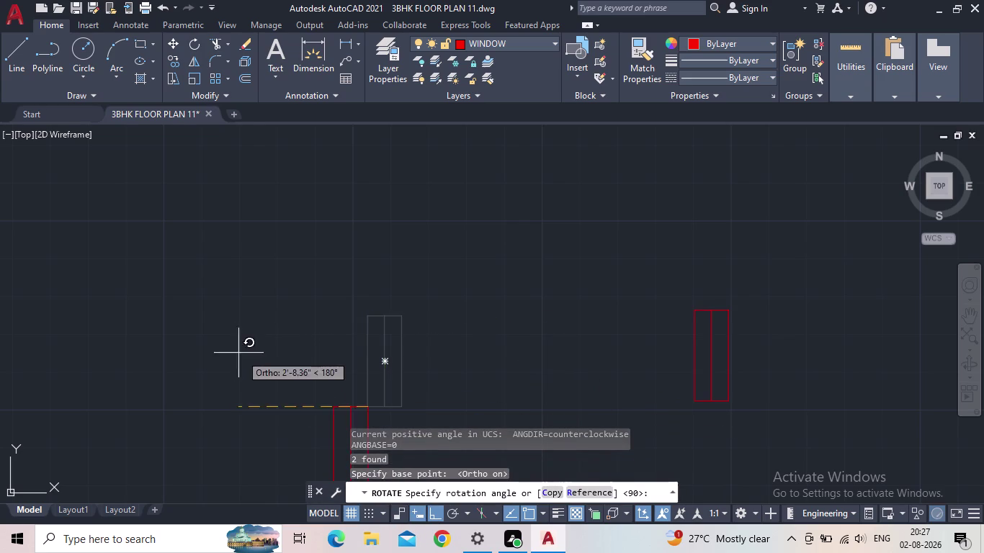
click(363, 225)
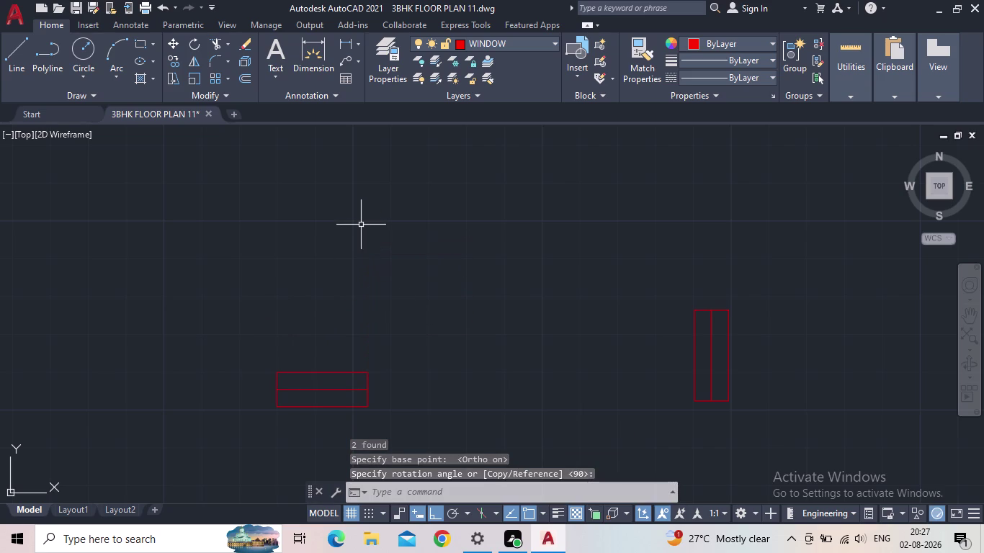
key(Escape)
scroll(down, 3)
middle_click(398, 344)
drag(384, 394, 374, 376)
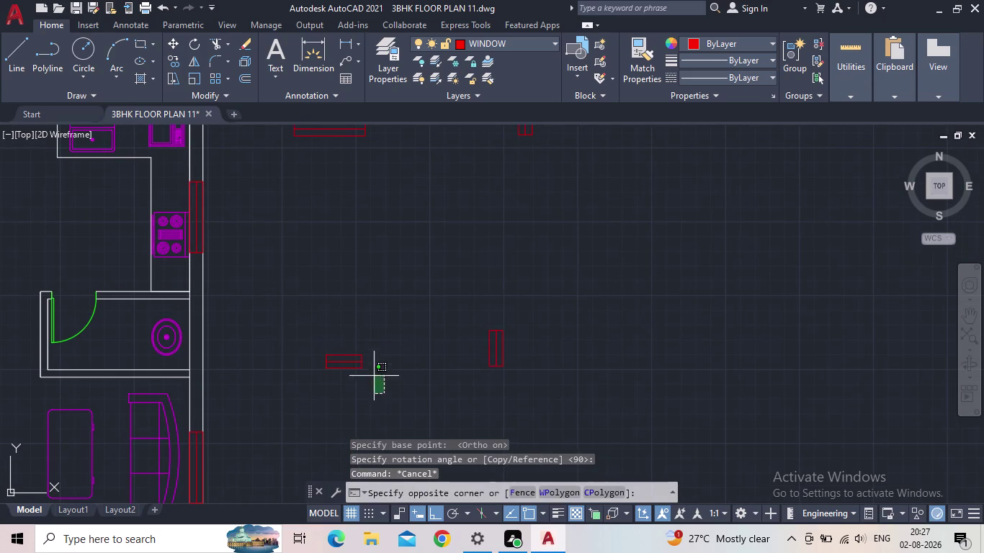
drag(373, 376, 369, 370)
click(257, 292)
Copy the rotated window symbol onto the top bathroom wall between the bedrooms.
key(c)
key(o)
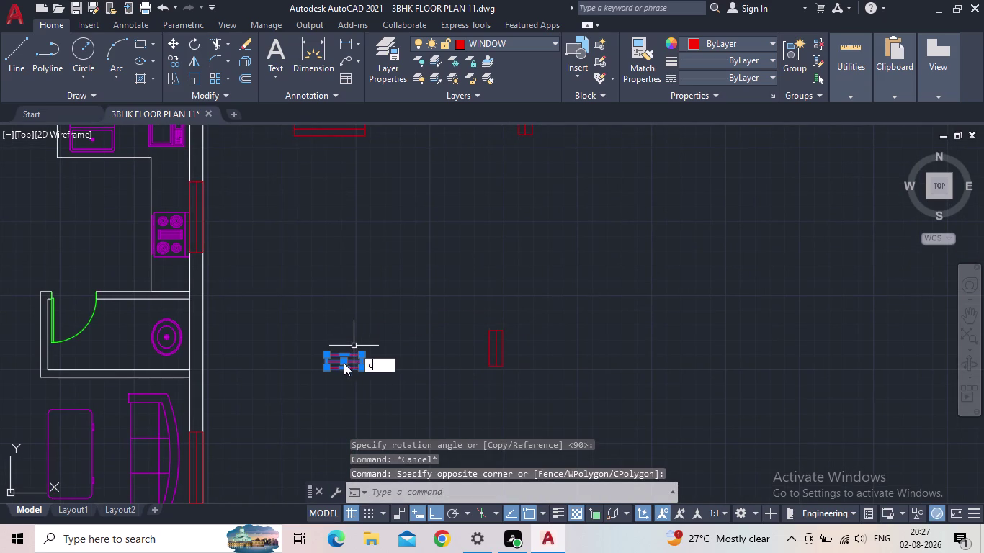
key(Return)
click(326, 372)
middle_drag(324, 241, 425, 311)
scroll(down, 3)
click(436, 510)
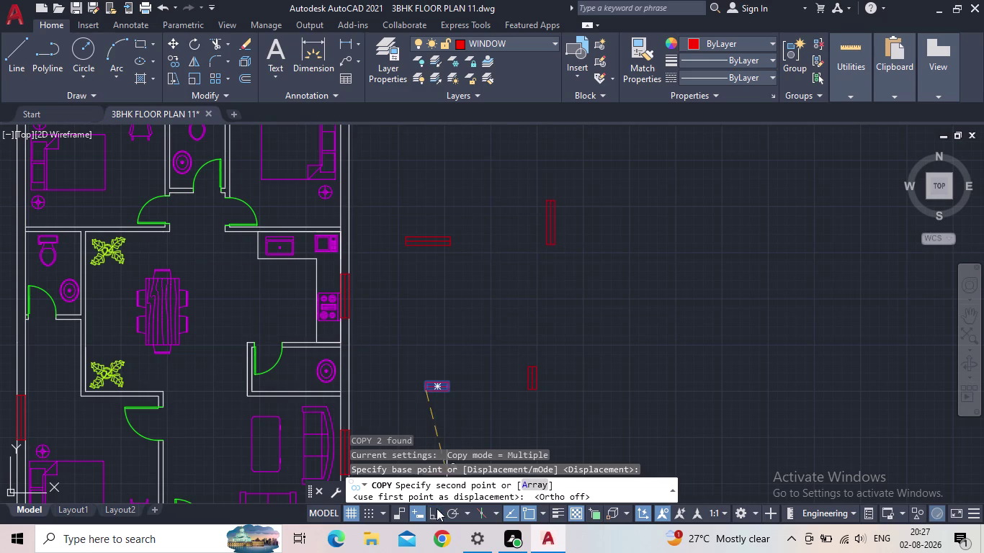
middle_drag(414, 152, 536, 371)
scroll(up, 3)
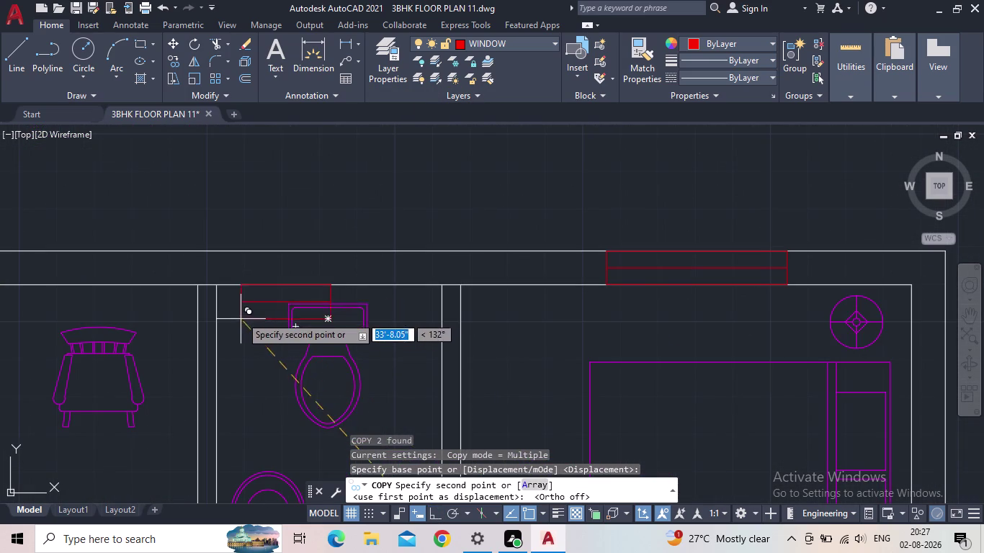
scroll(up, 3)
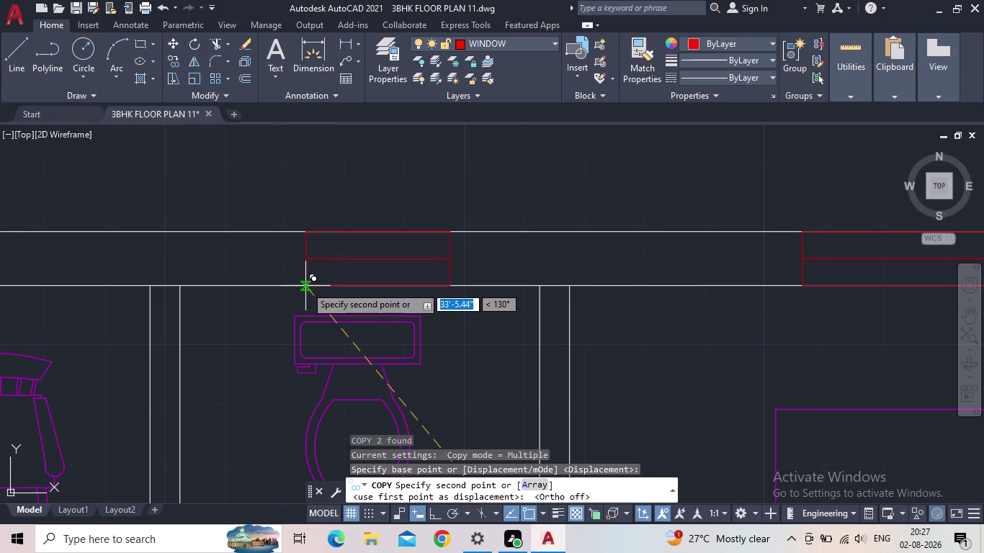
click(306, 286)
End the copy and select the vertical window block beside the plan.
scroll(down, 3)
middle_drag(412, 340, 497, 181)
scroll(down, 3)
middle_drag(479, 333, 478, 333)
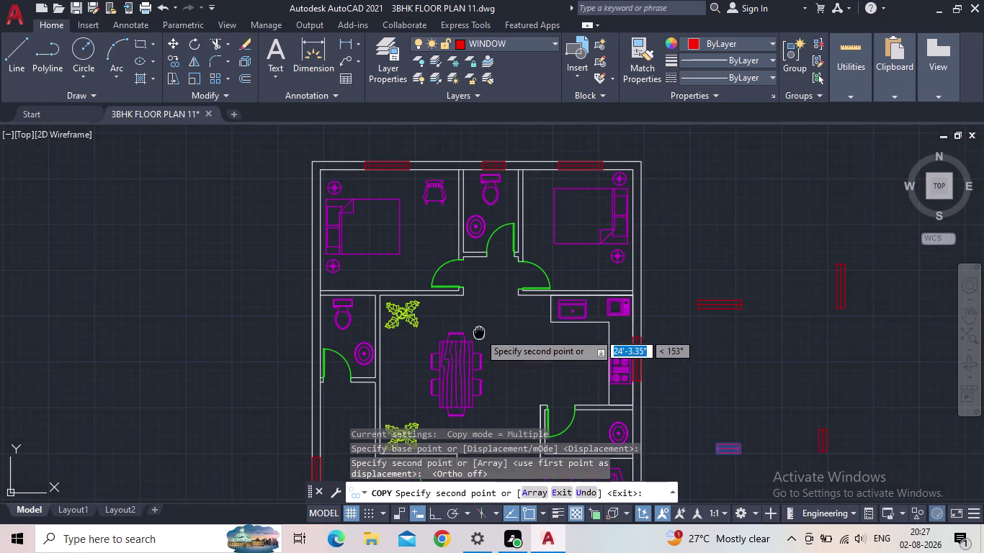
middle_drag(477, 333, 469, 264)
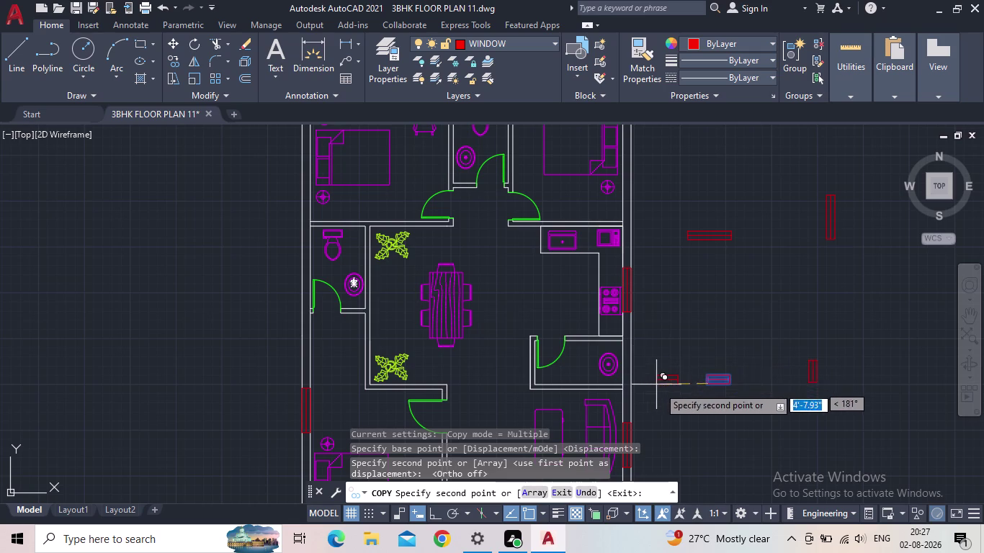
middle_drag(664, 379, 563, 357)
scroll(up, 3)
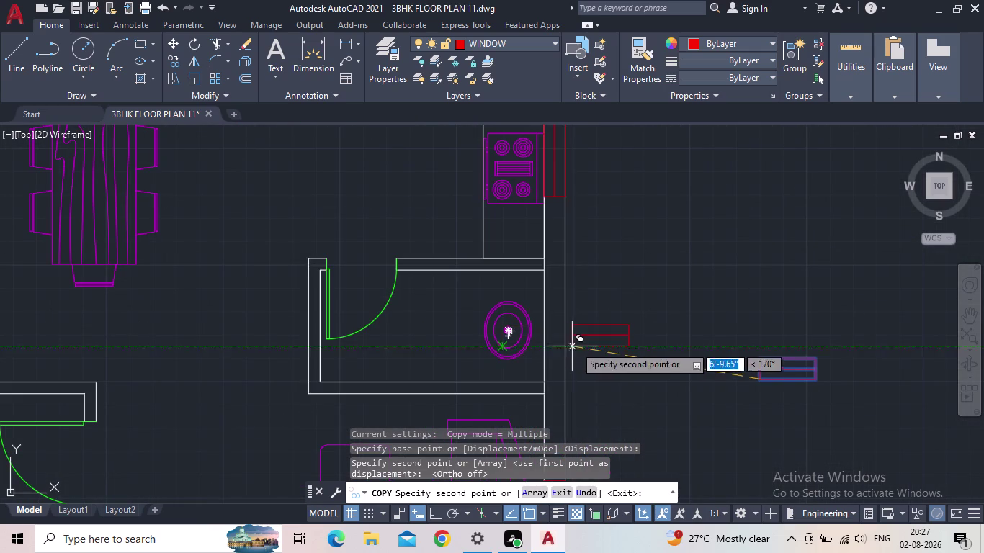
key(Escape)
scroll(down, 3)
middle_drag(607, 329, 536, 347)
scroll(up, 3)
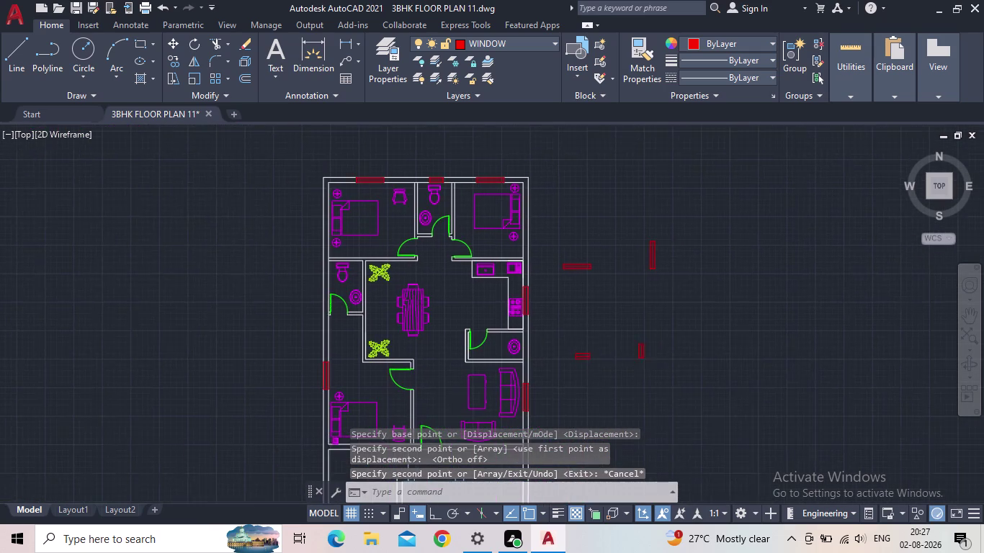
scroll(up, 3)
drag(655, 370, 633, 327)
Copy the vertical window block onto the right and left bathroom walls.
click(590, 245)
key(c)
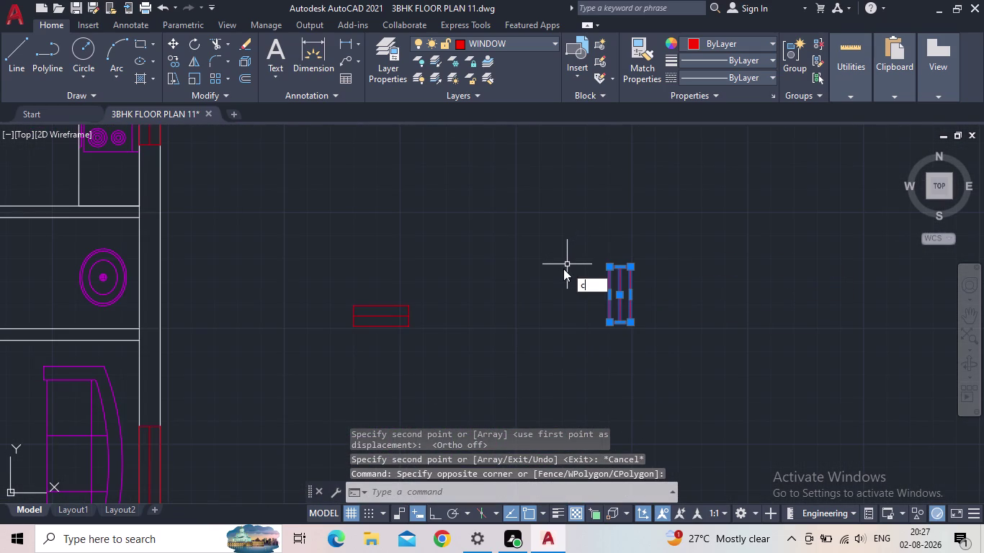
key(o)
key(Return)
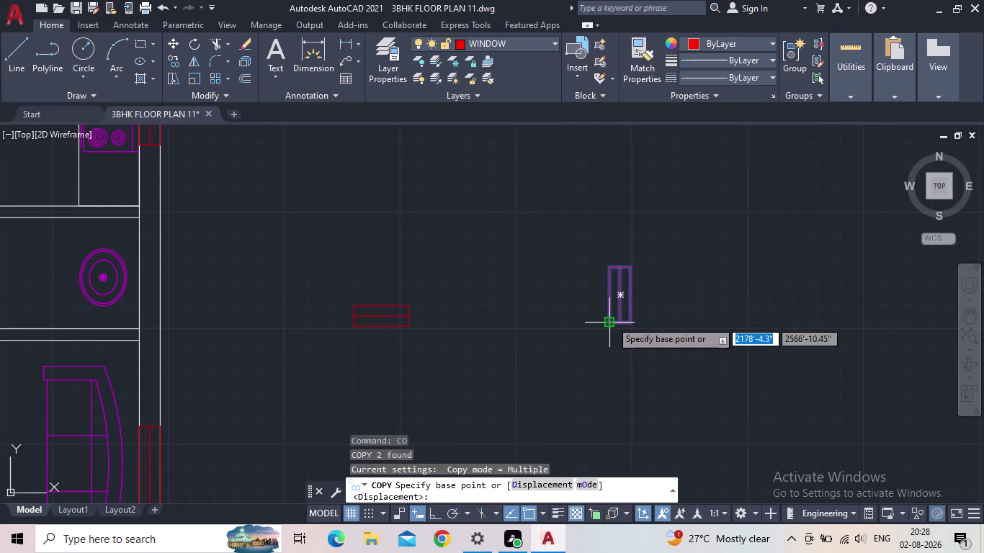
click(611, 321)
scroll(up, 3)
middle_drag(339, 283, 517, 308)
scroll(down, 3)
scroll(up, 3)
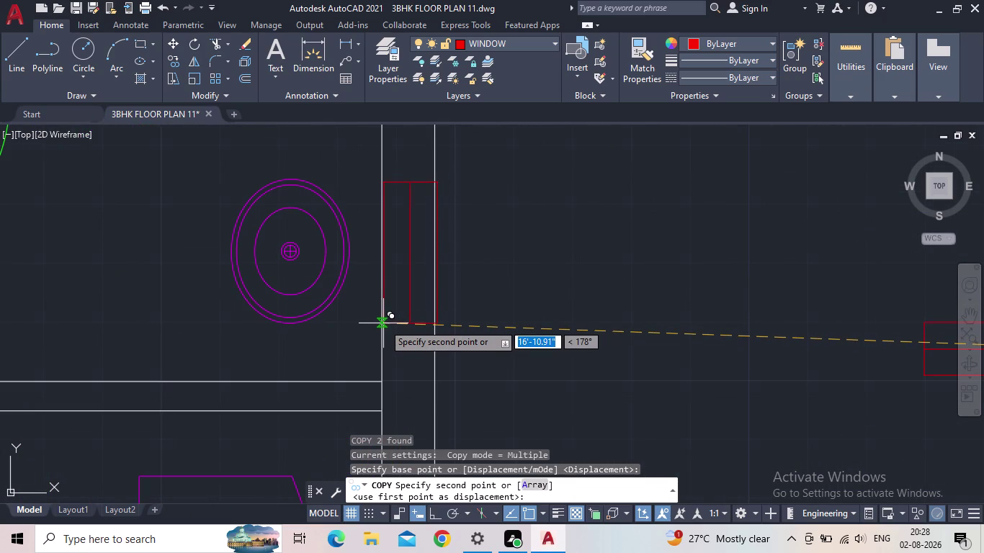
click(381, 323)
scroll(down, 3)
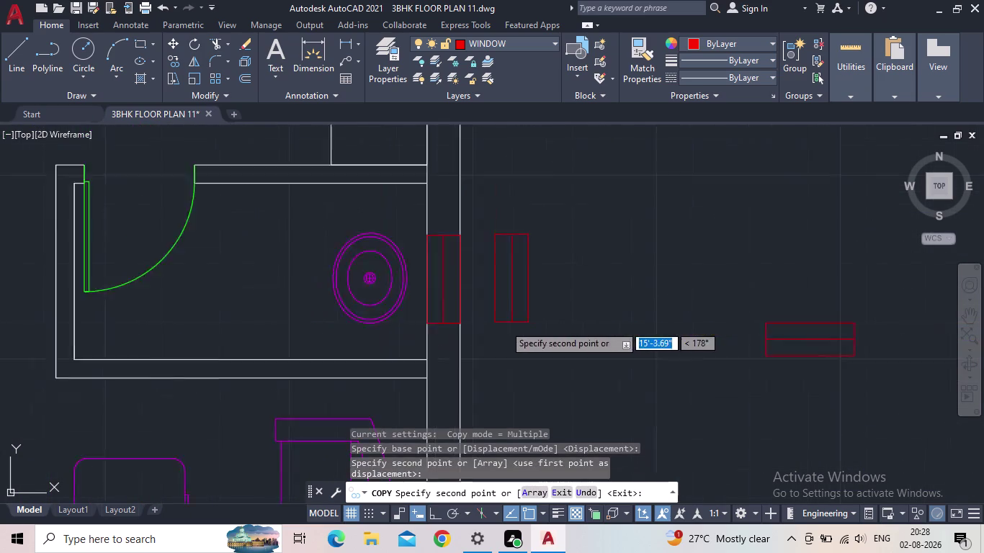
scroll(down, 3)
middle_drag(531, 325, 681, 298)
middle_drag(216, 312, 470, 457)
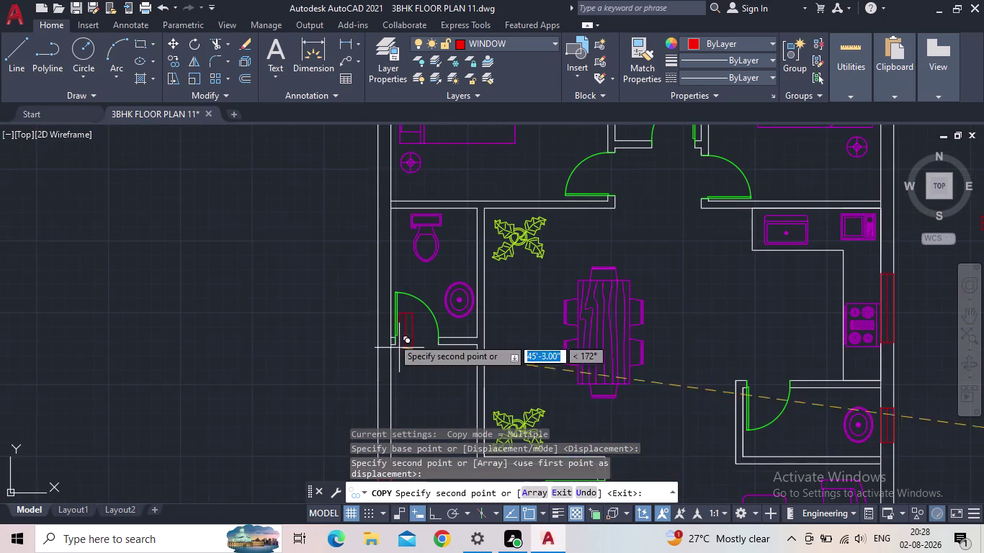
scroll(up, 3)
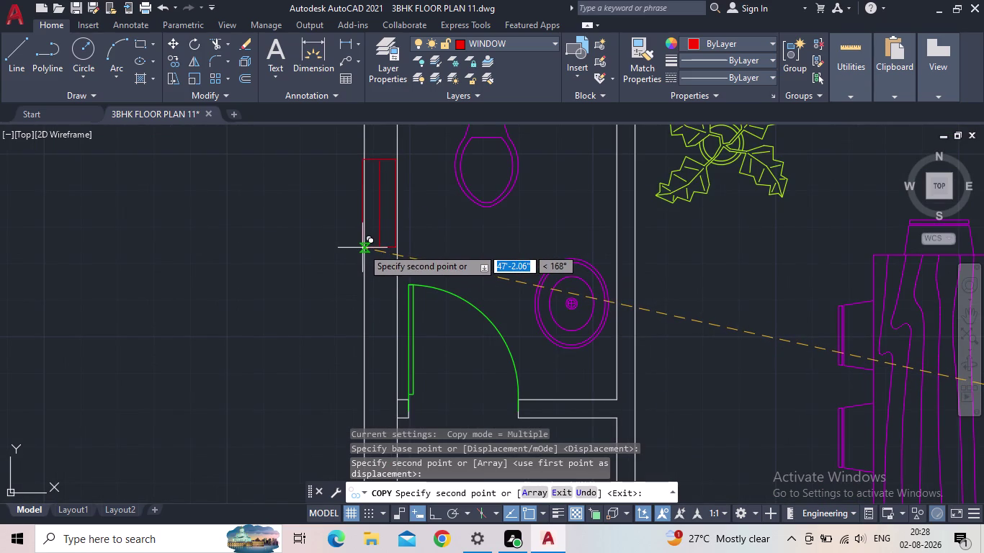
click(364, 249)
Pan across the plan to check the placed windows and end the copy.
scroll(down, 3)
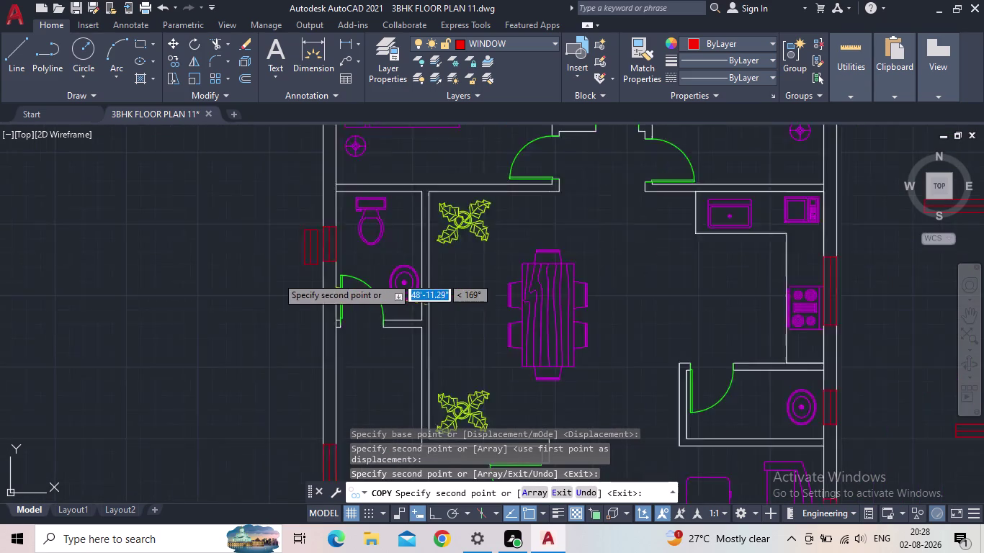
middle_drag(270, 205, 316, 274)
scroll(down, 3)
middle_drag(325, 277, 320, 159)
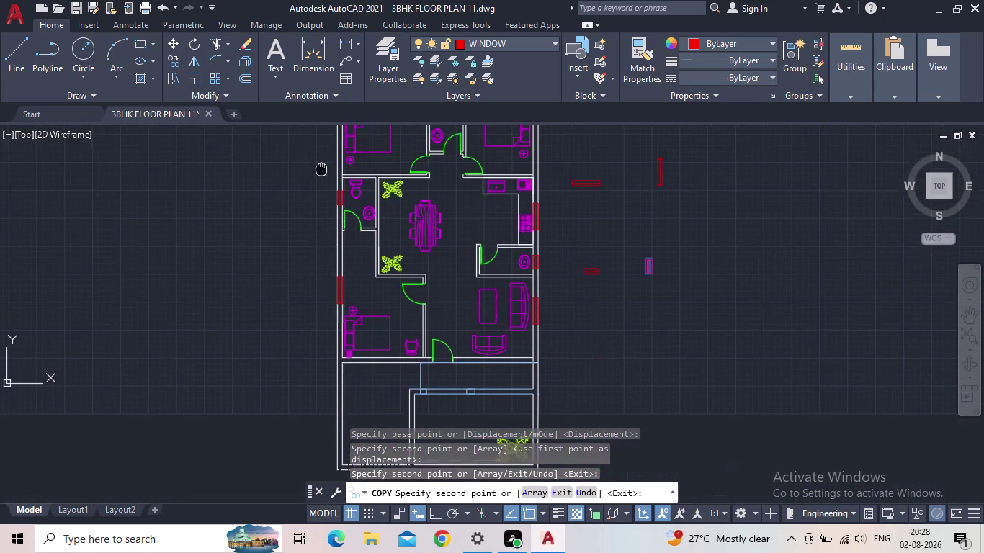
middle_drag(320, 160, 319, 158)
middle_drag(309, 303, 234, 271)
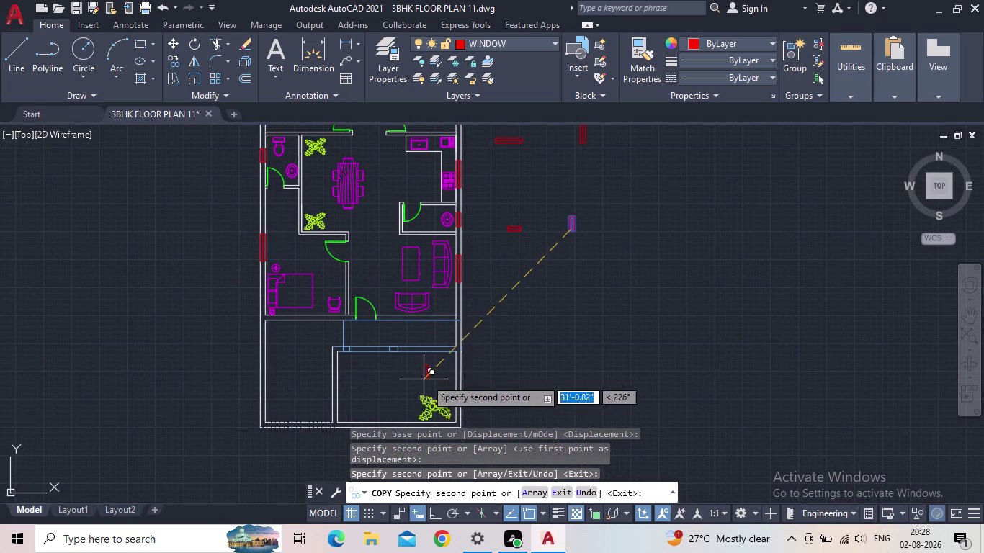
middle_drag(568, 313, 552, 373)
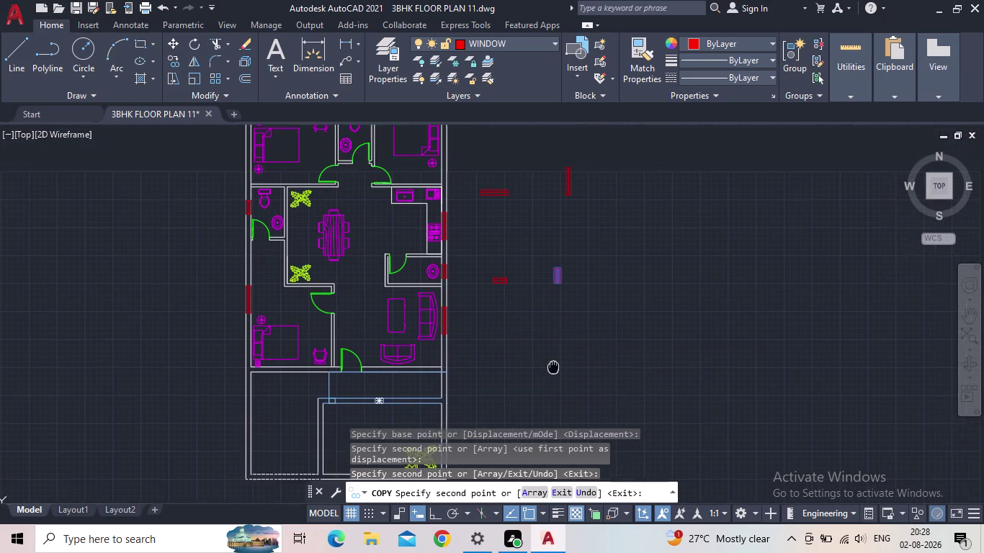
middle_drag(552, 374, 554, 433)
middle_click(554, 433)
key(Escape)
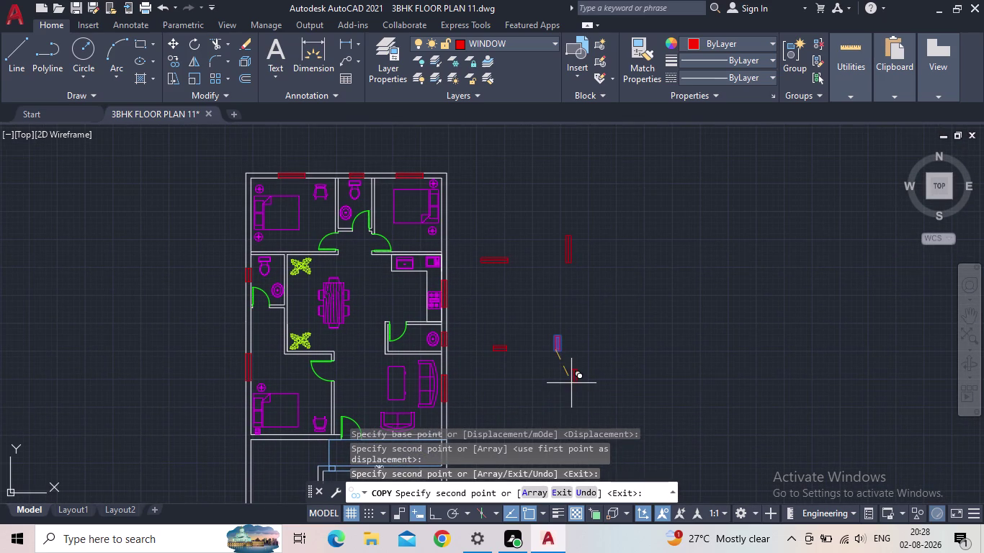
Erase the leftover window blocks beside the plan and save the drawing.
drag(584, 374, 577, 375)
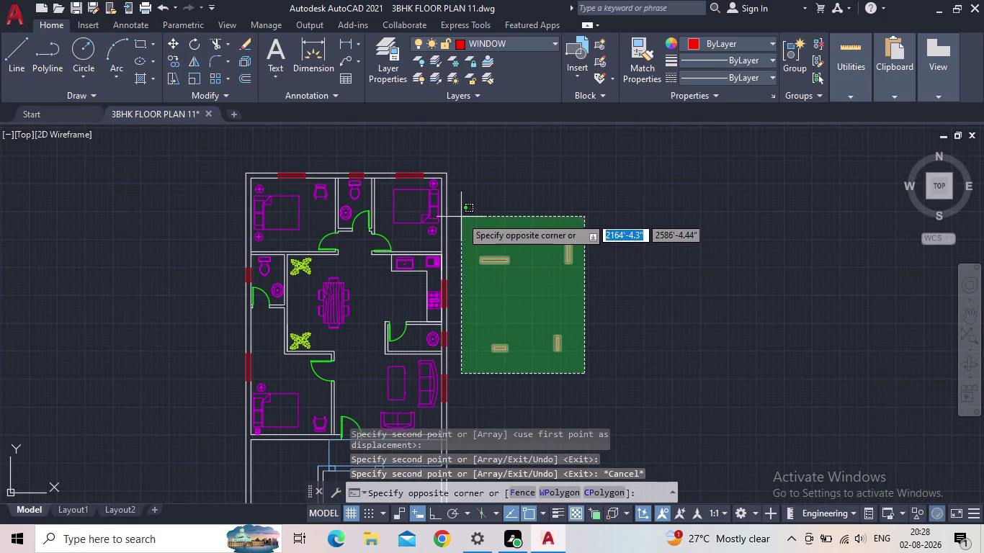
click(467, 214)
key(Delete)
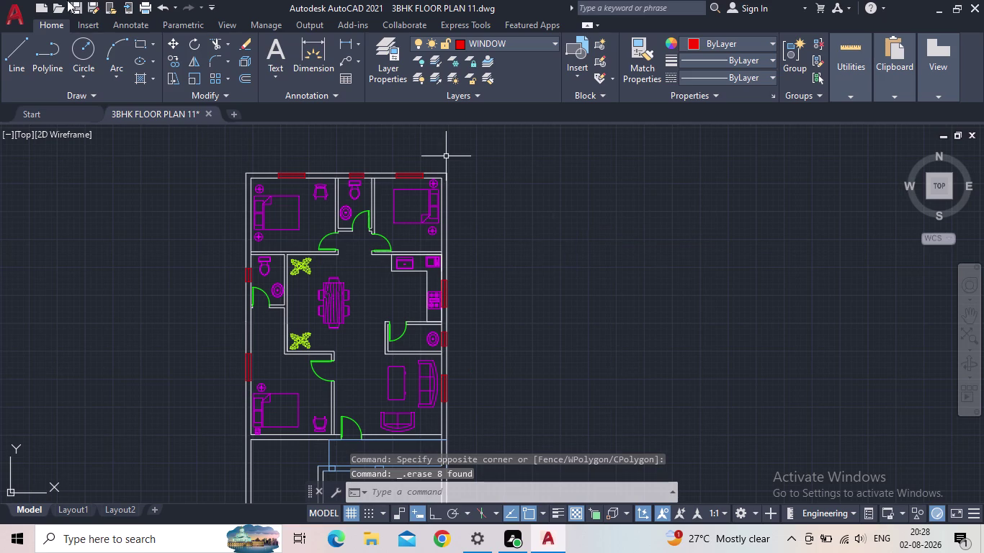
click(79, 5)
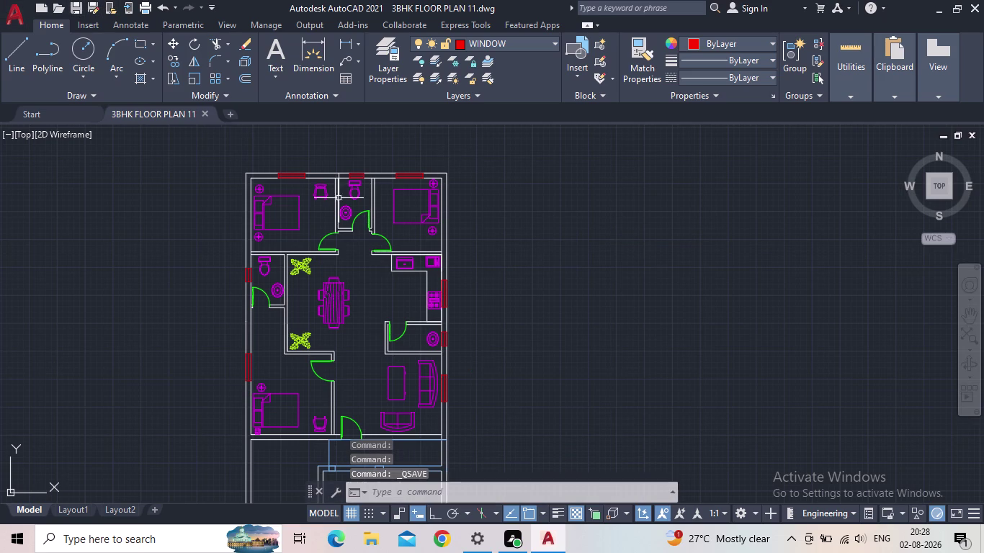
middle_drag(508, 307, 511, 267)
scroll(down, 3)
middle_drag(521, 303, 511, 300)
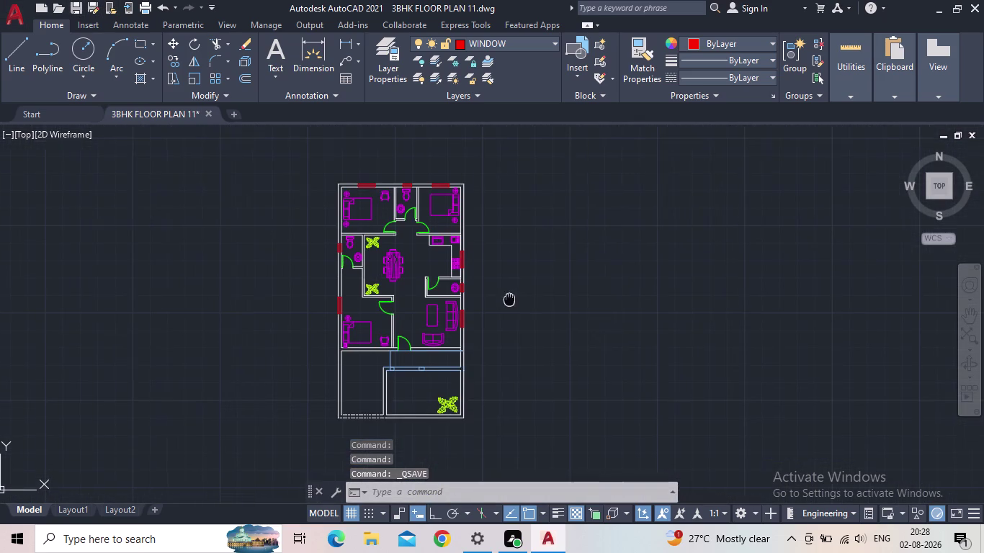
middle_drag(511, 300, 503, 298)
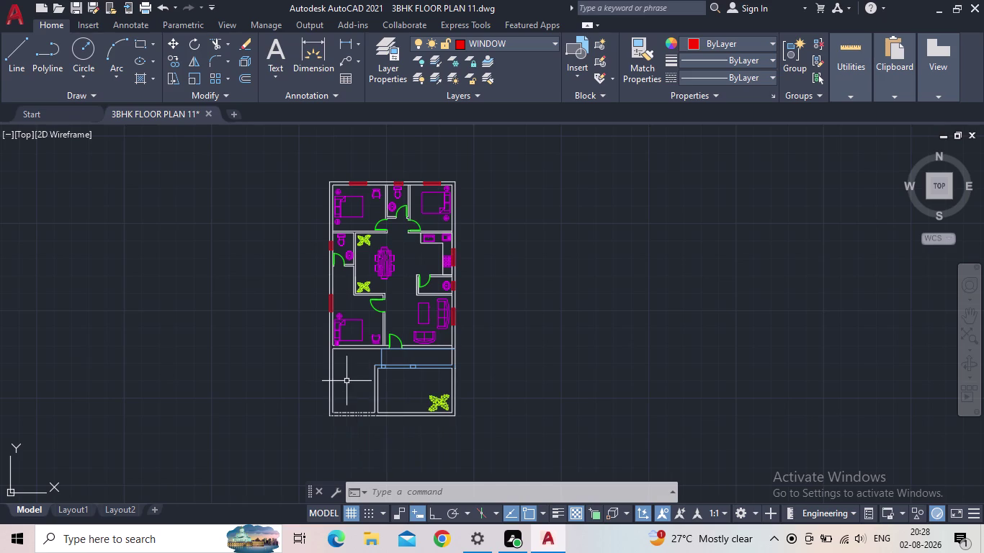
middle_drag(357, 369, 342, 368)
scroll(up, 3)
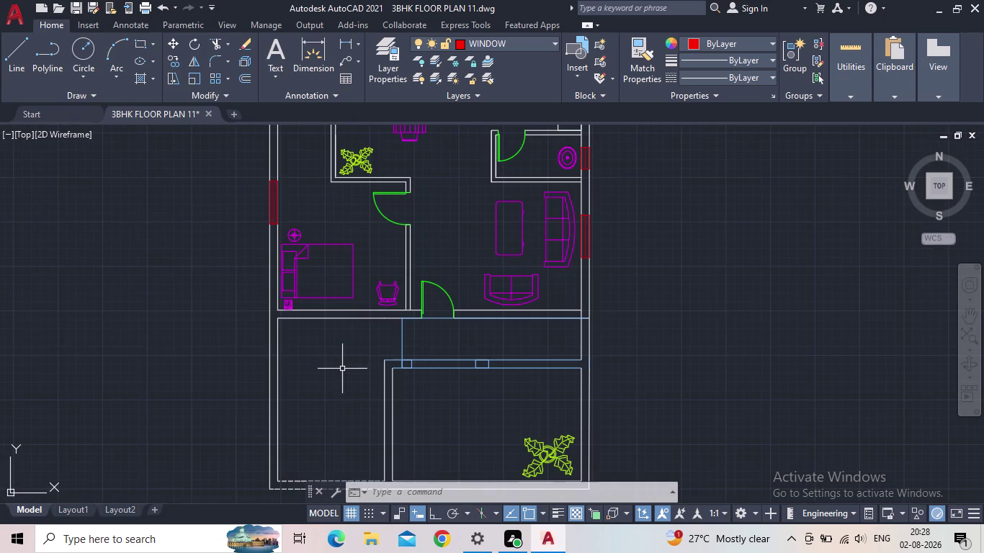
middle_drag(342, 368, 225, 344)
scroll(down, 3)
middle_drag(229, 343, 238, 314)
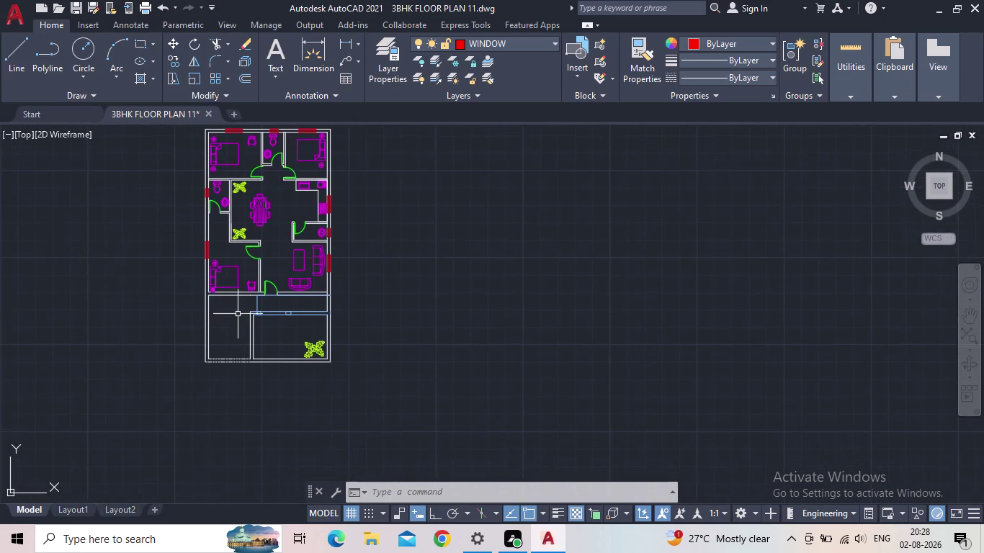
scroll(up, 3)
scroll(up, 3)
scroll(down, 3)
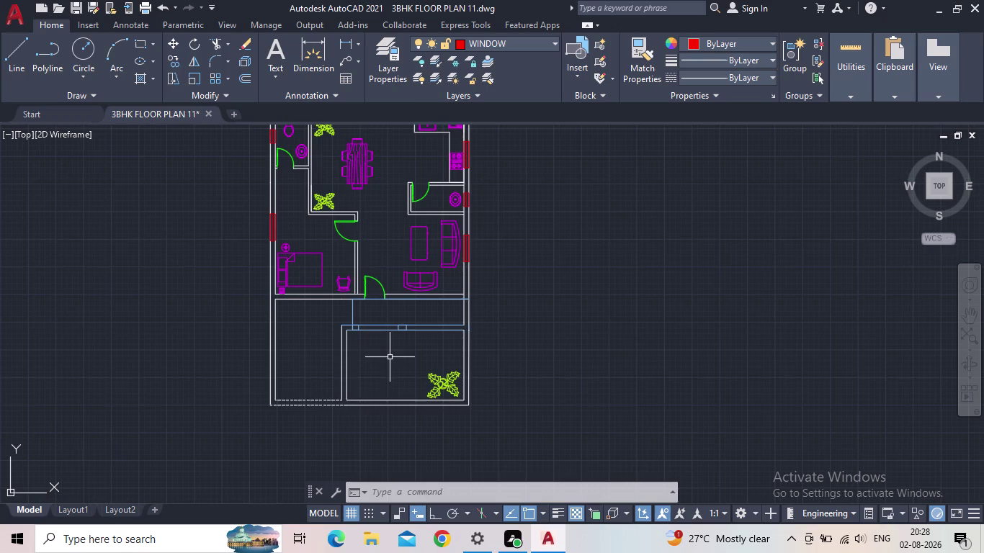
middle_click(390, 357)
scroll(up, 3)
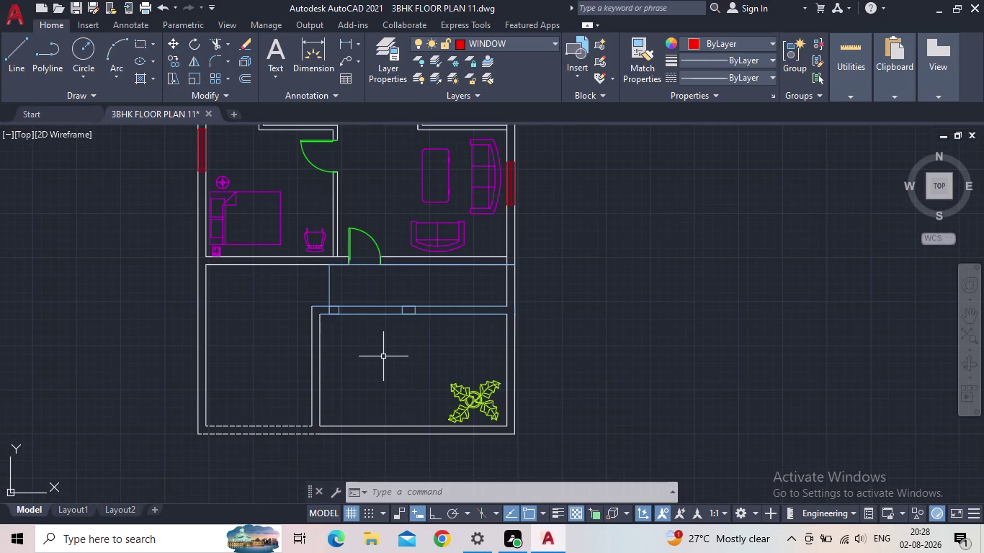
scroll(down, 3)
middle_drag(368, 376, 363, 403)
scroll(up, 3)
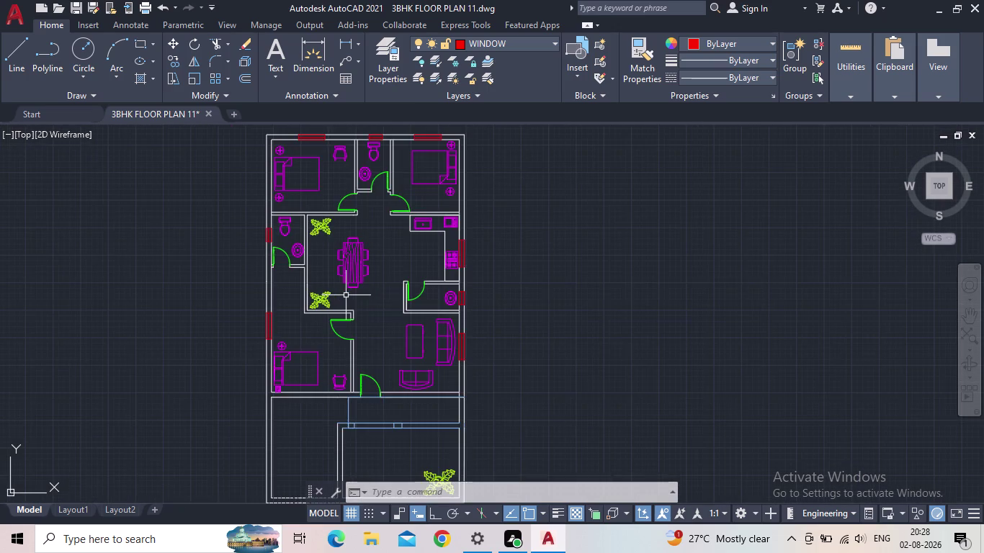
scroll(up, 3)
middle_click(346, 295)
scroll(up, 3)
middle_drag(350, 297, 340, 362)
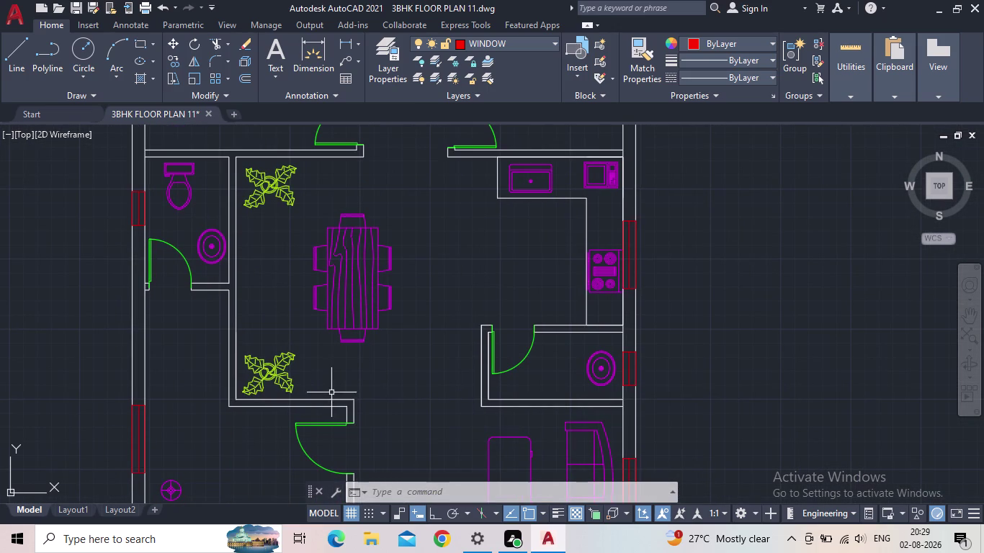
text(mt)
text(ext)
key(Return)
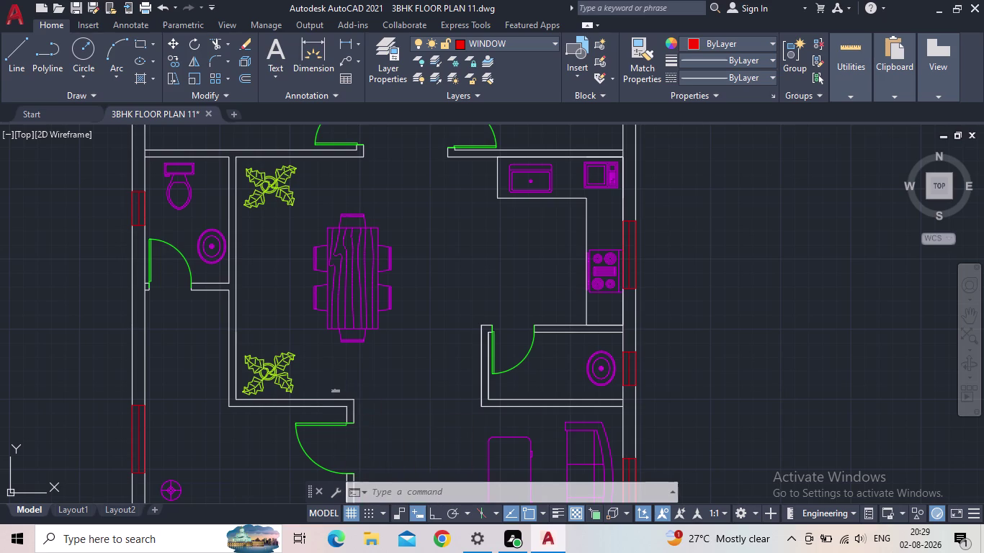